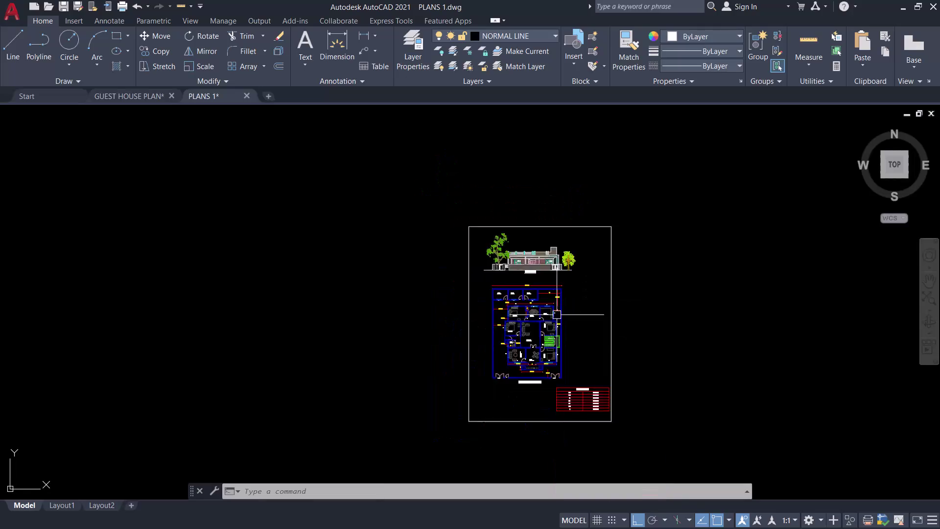
Pan and zoom across the drawing to survey the ground floor and G+2 plan sheets.
scroll(down, 3)
middle_drag(618, 296, 348, 319)
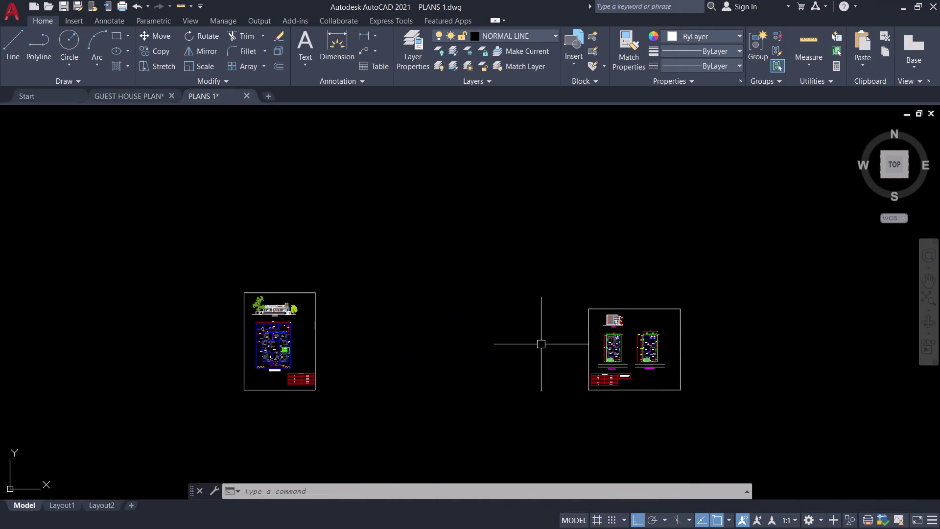
scroll(up, 3)
middle_drag(656, 321, 635, 232)
scroll(up, 3)
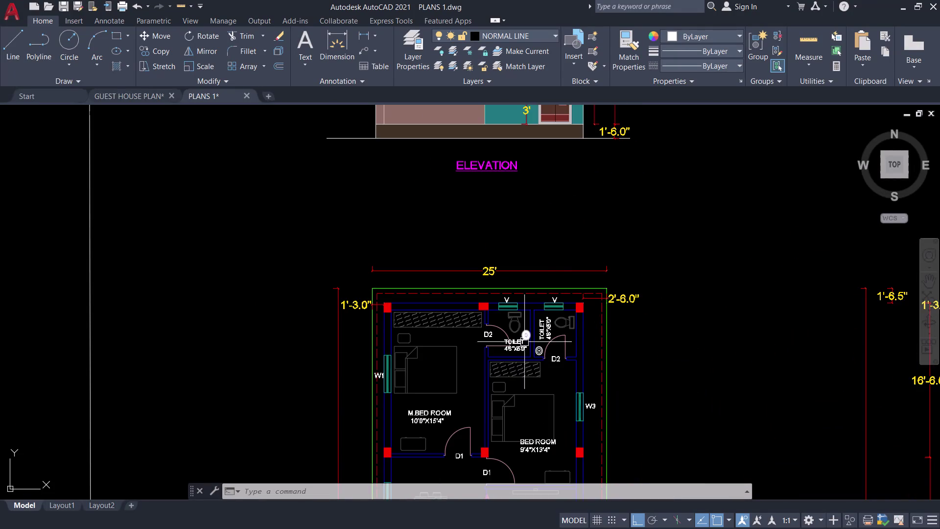
middle_drag(503, 376, 531, 236)
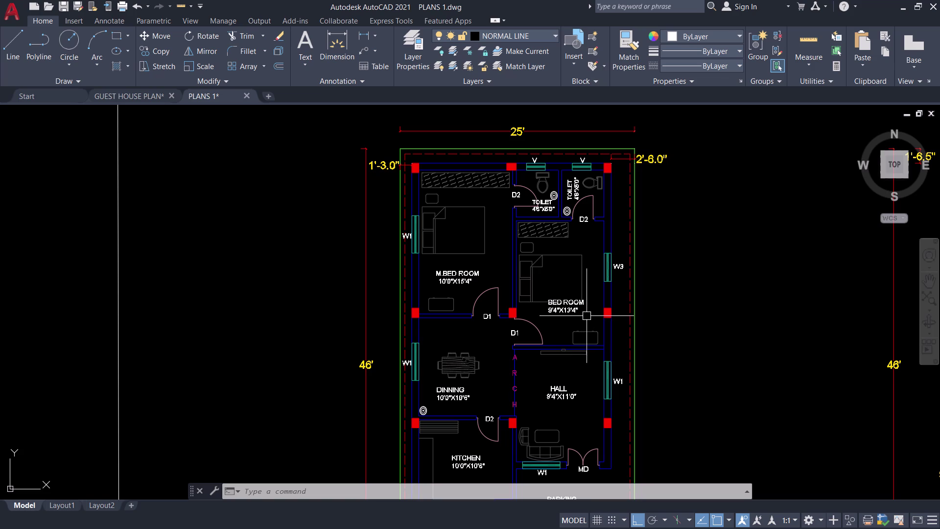
scroll(up, 3)
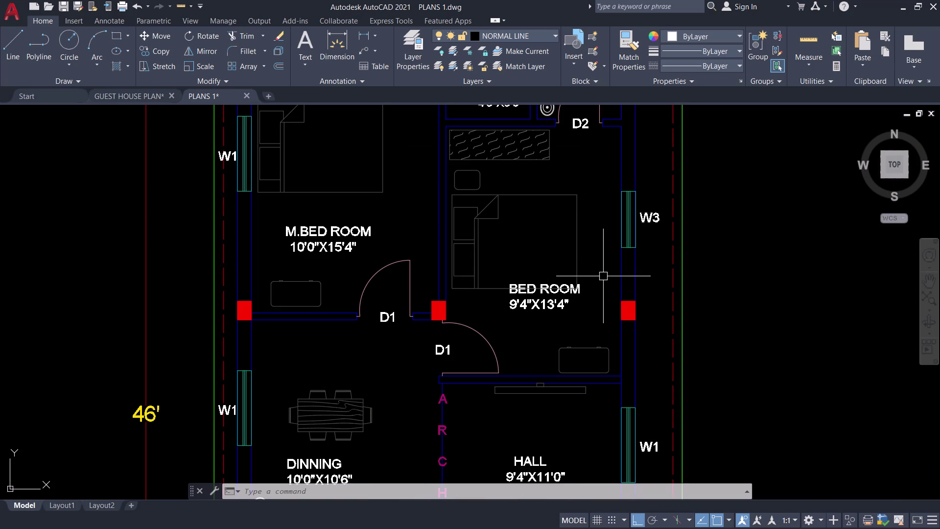
middle_drag(603, 287, 601, 291)
scroll(down, 3)
scroll(down, 3)
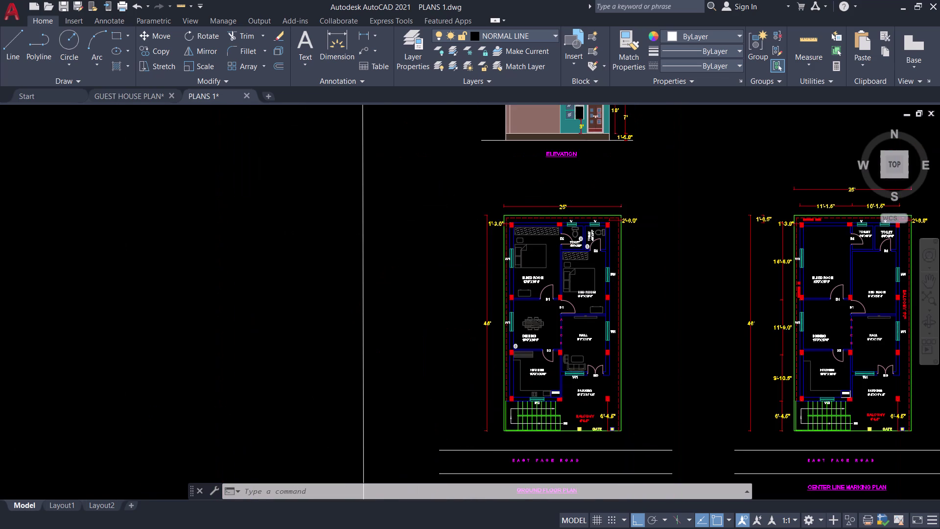
middle_drag(634, 297, 589, 334)
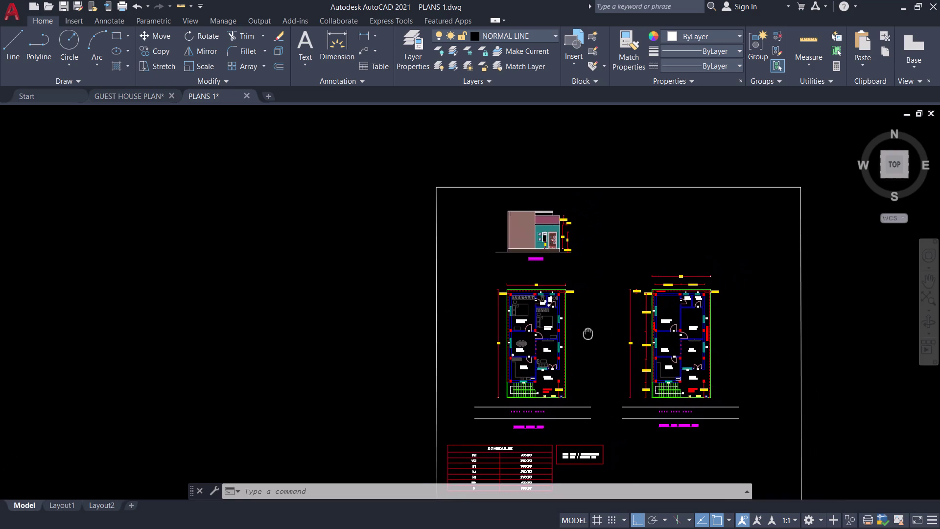
middle_drag(589, 334, 622, 361)
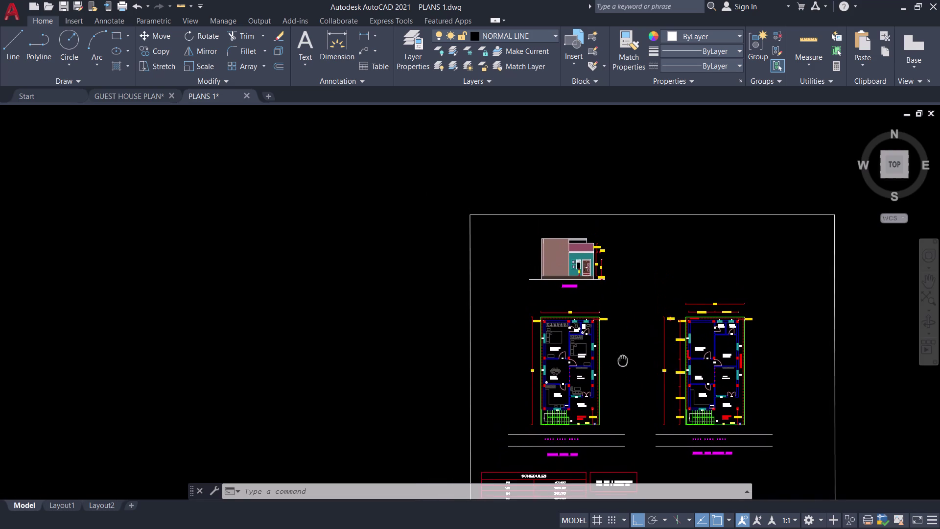
middle_drag(622, 362, 615, 309)
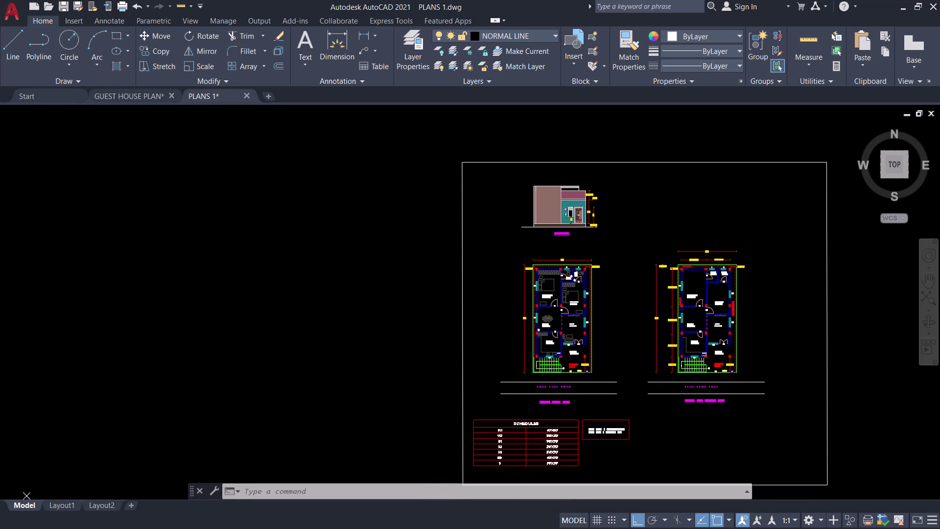
scroll(down, 3)
scroll(down, 3)
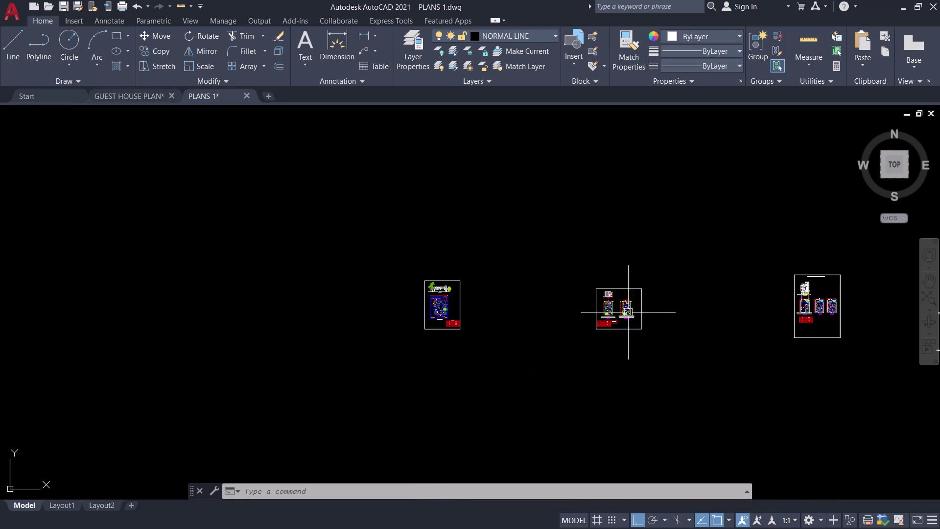
middle_drag(740, 317, 459, 355)
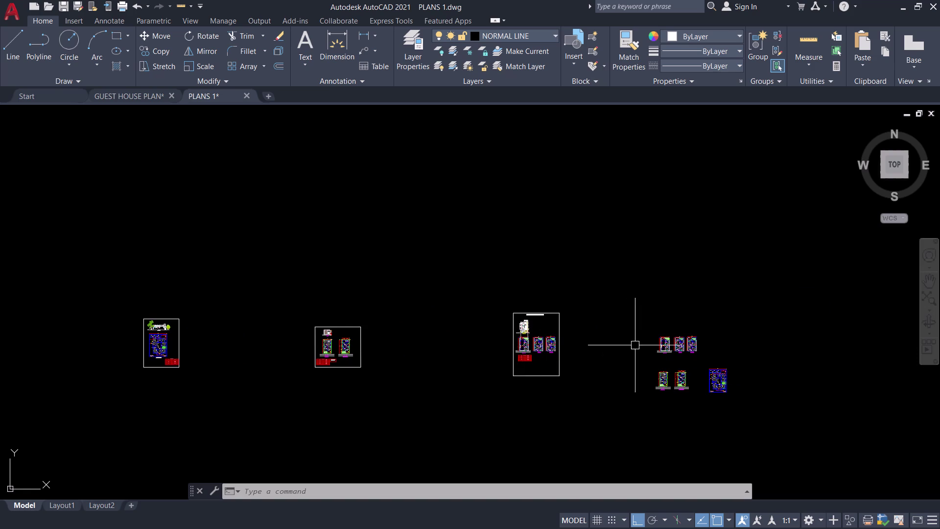
scroll(up, 3)
scroll(down, 3)
scroll(up, 3)
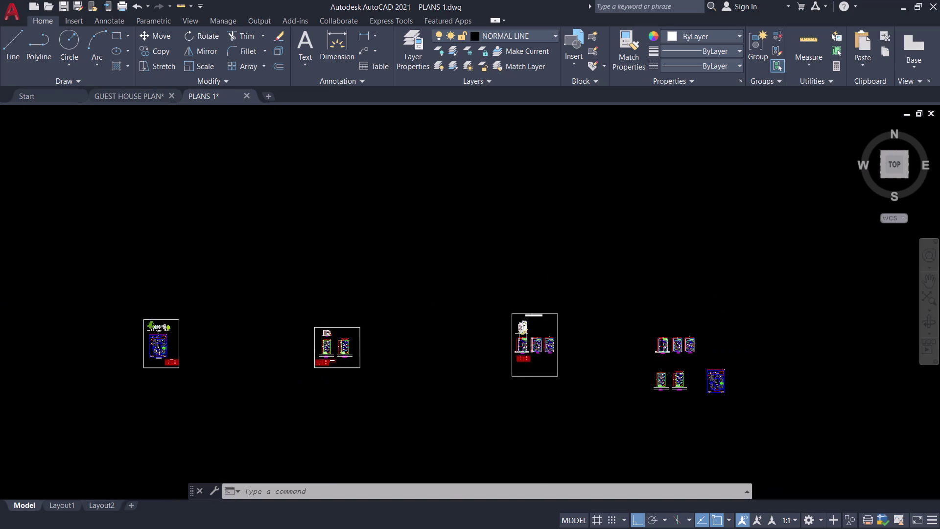
scroll(up, 3)
scroll(down, 3)
middle_drag(483, 370, 496, 465)
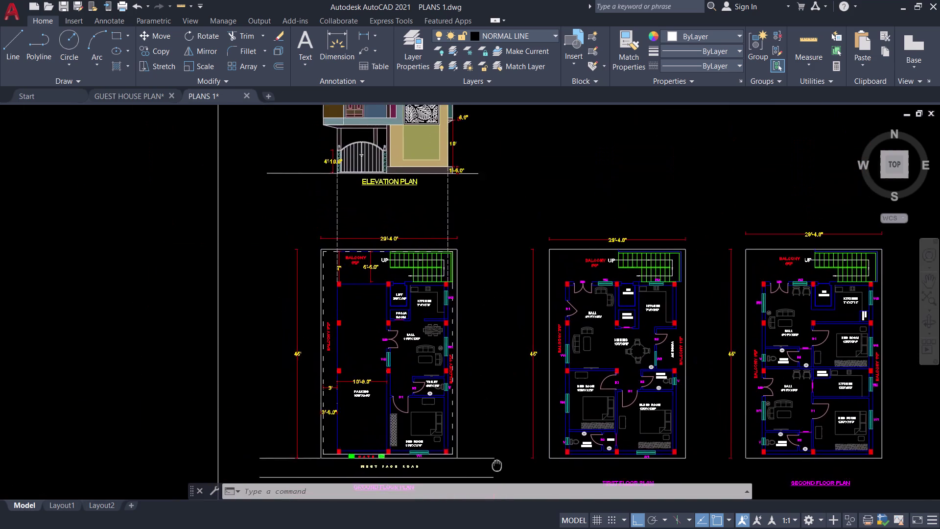
middle_drag(497, 465, 519, 528)
middle_drag(503, 295, 534, 382)
scroll(down, 3)
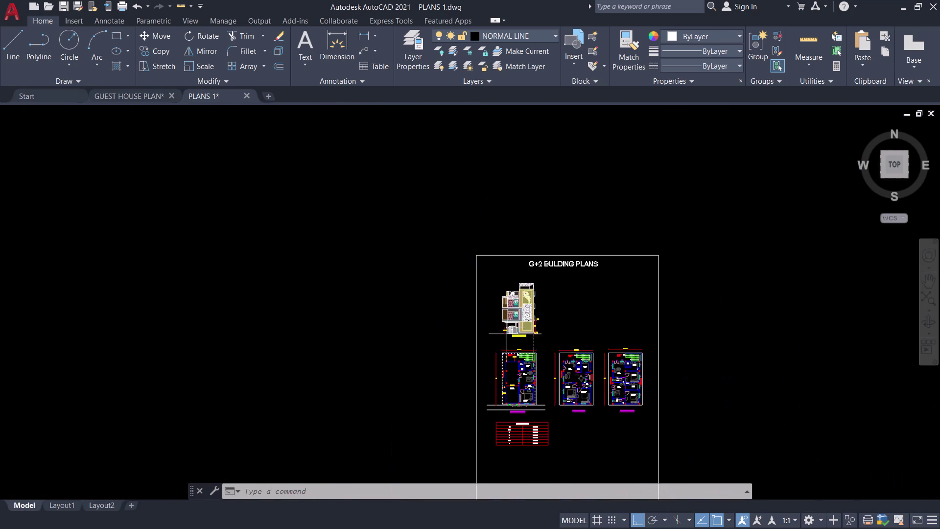
scroll(up, 3)
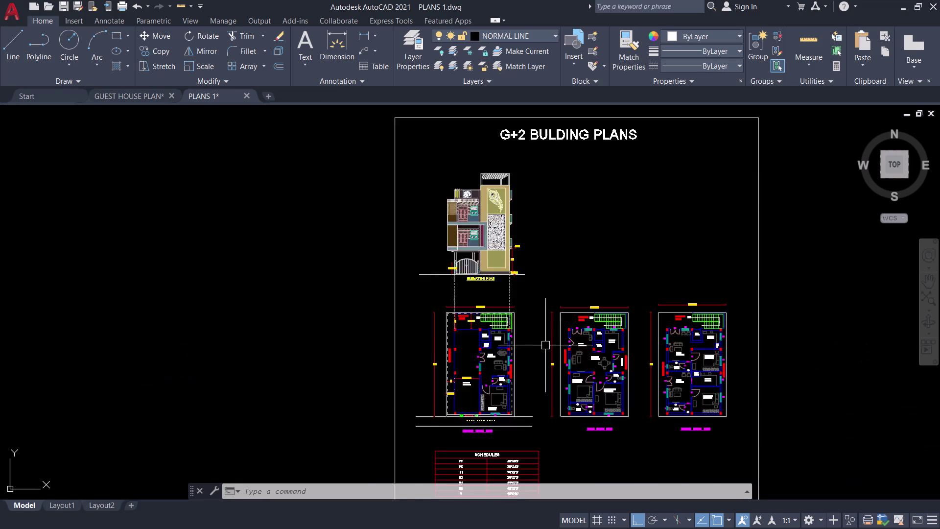
scroll(up, 3)
middle_drag(521, 347, 483, 257)
scroll(up, 3)
scroll(down, 3)
middle_drag(459, 297, 309, 298)
scroll(up, 3)
scroll(down, 3)
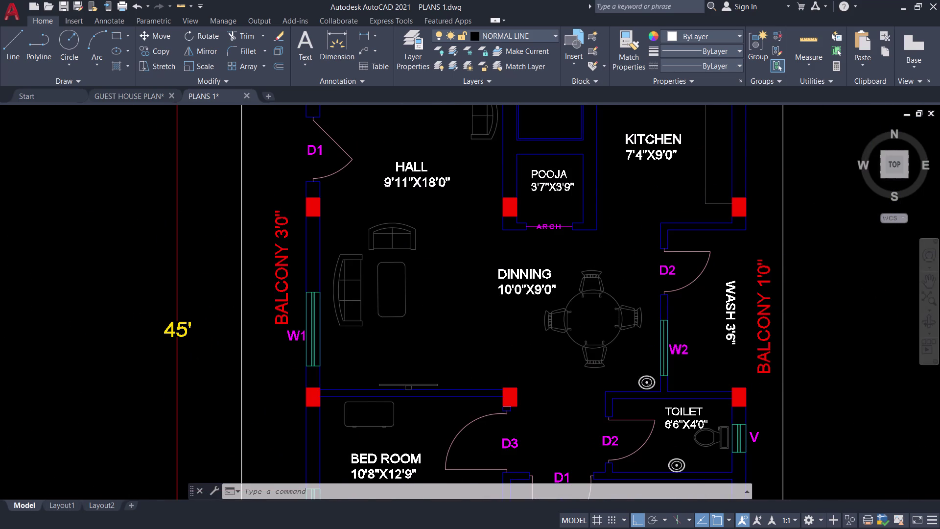
scroll(down, 3)
middle_drag(429, 317, 485, 315)
middle_drag(482, 307, 482, 300)
scroll(up, 3)
scroll(down, 3)
scroll(down, 3)
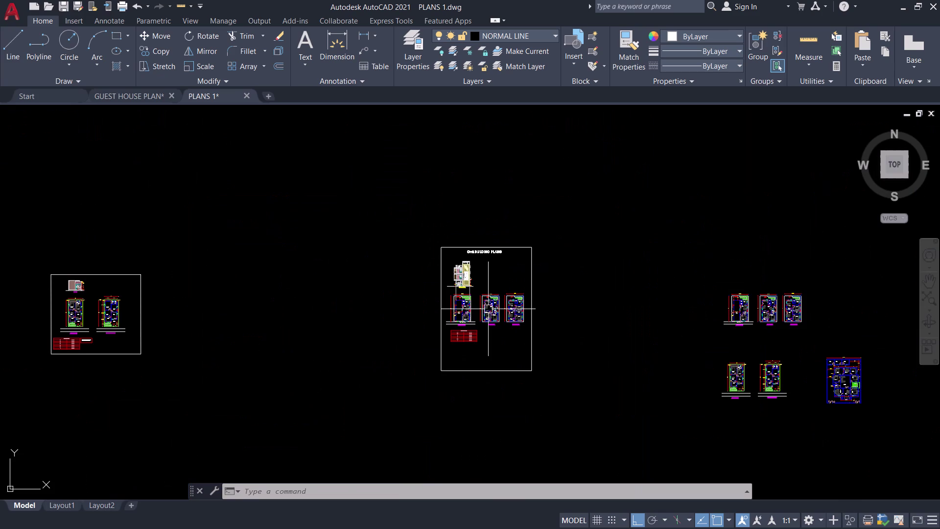
Cancel a stray selection and pan back to frame the two small floor plans.
middle_drag(605, 336, 353, 336)
scroll(up, 3)
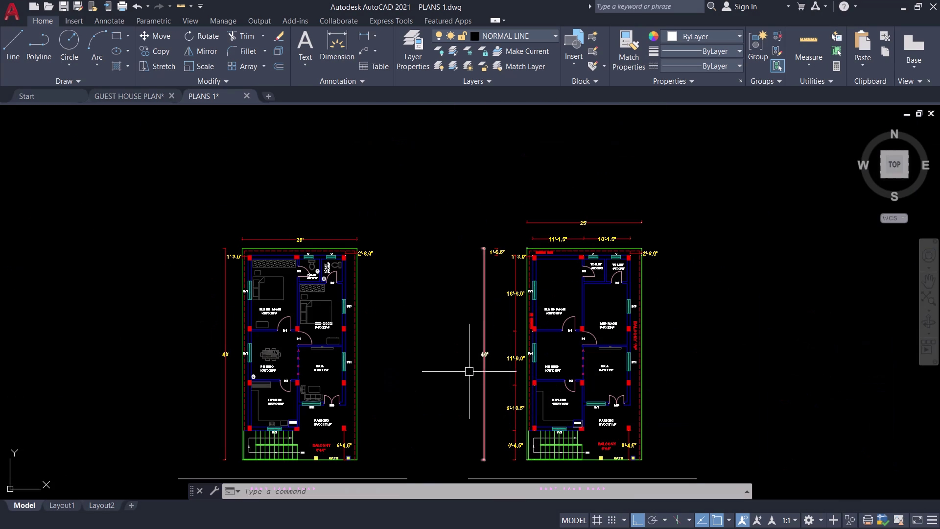
scroll(up, 3)
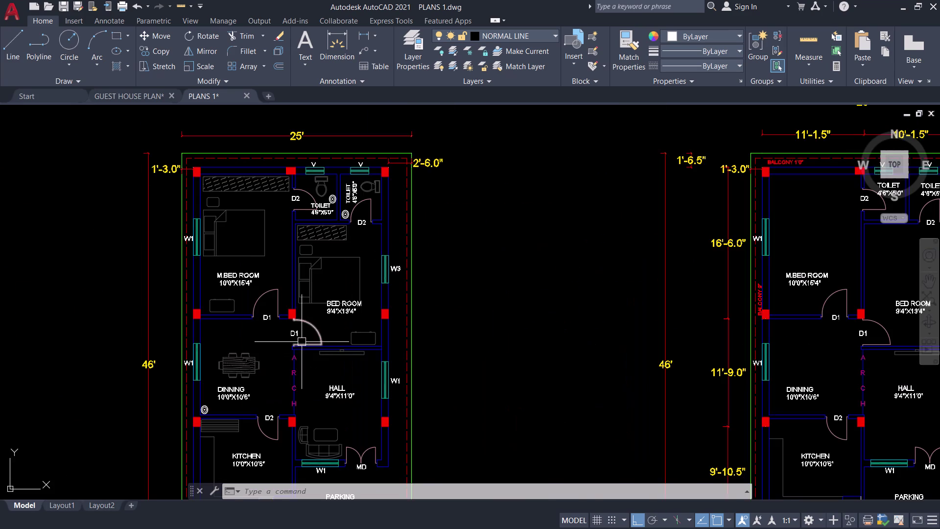
scroll(down, 3)
drag(394, 399, 376, 385)
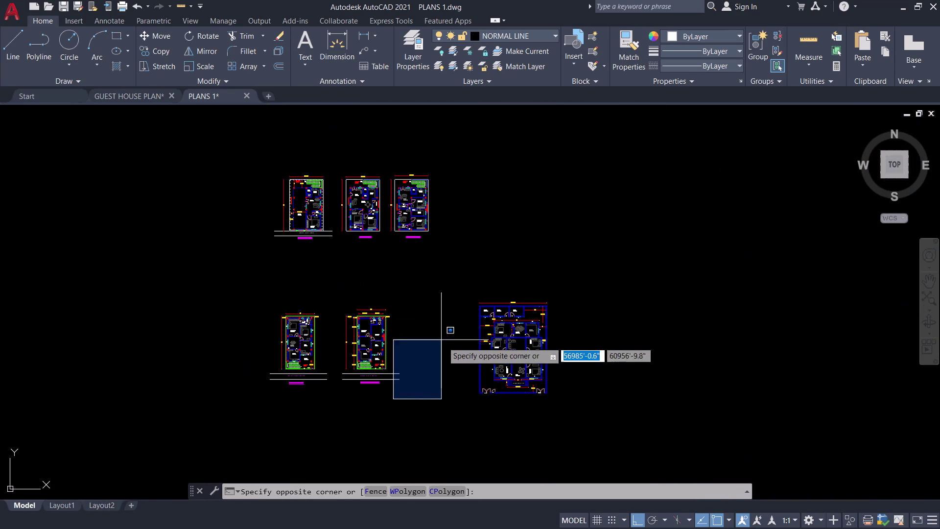
key(Escape)
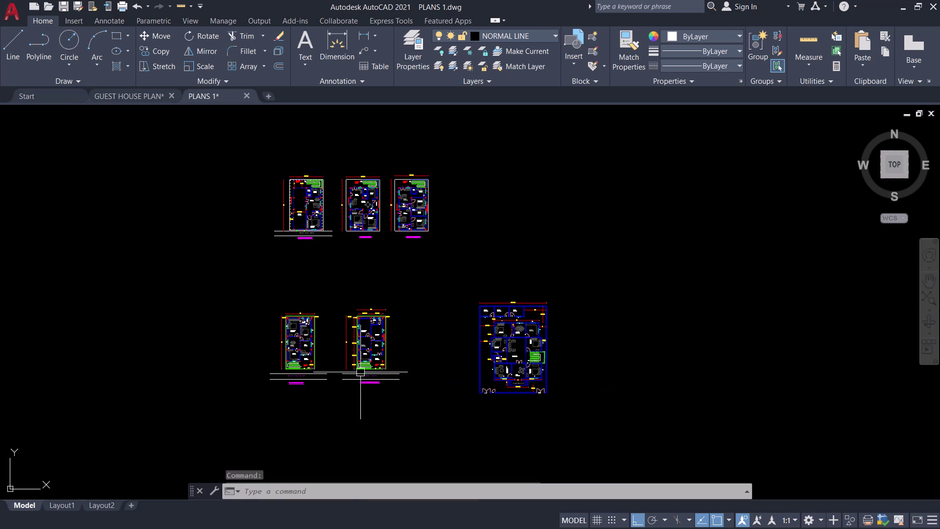
scroll(up, 3)
middle_drag(347, 319, 457, 345)
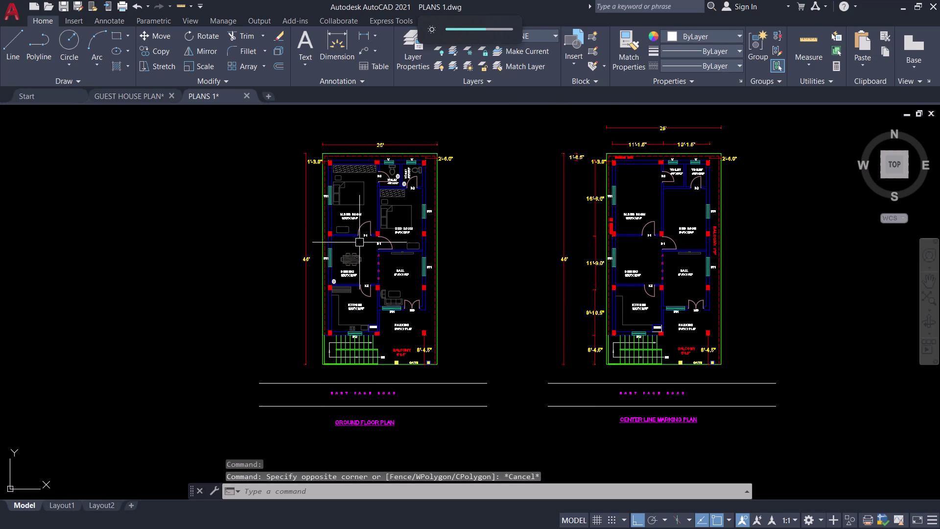
scroll(up, 3)
middle_drag(361, 258, 360, 364)
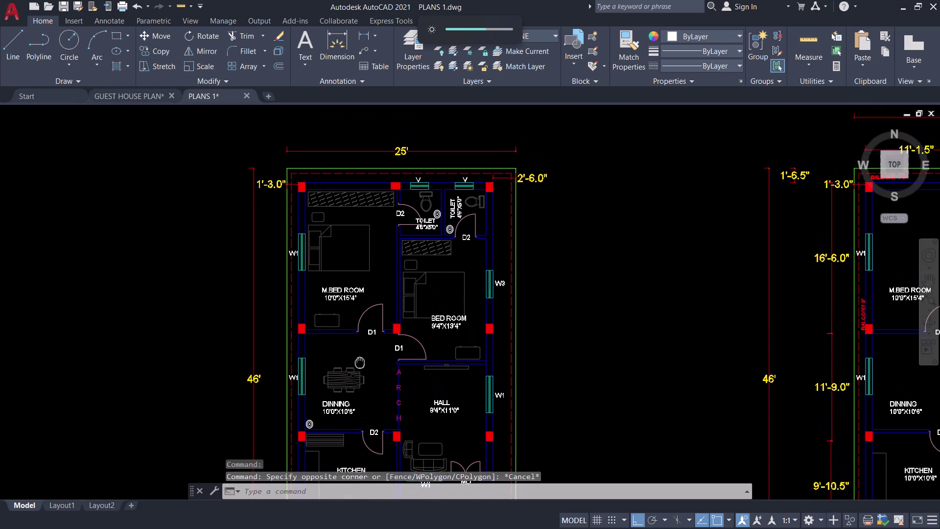
middle_drag(360, 364, 375, 383)
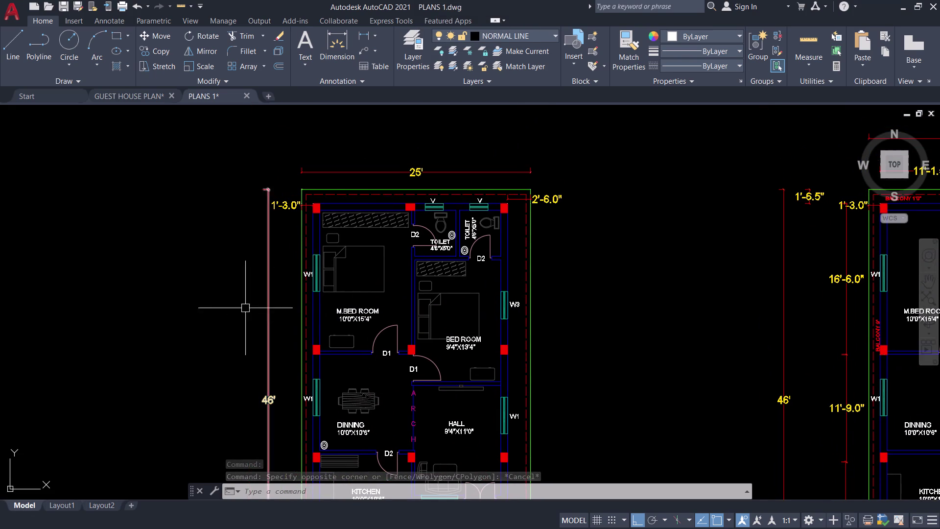
scroll(down, 3)
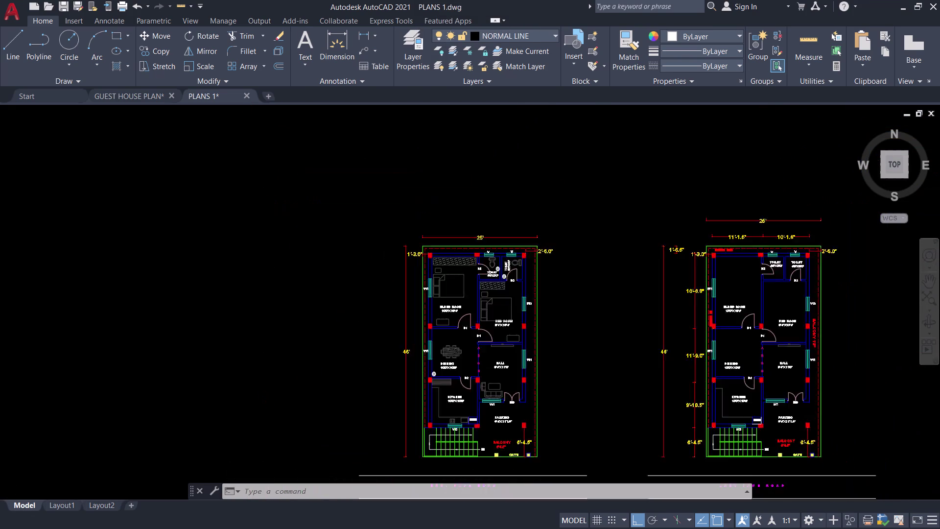
scroll(down, 3)
scroll(up, 3)
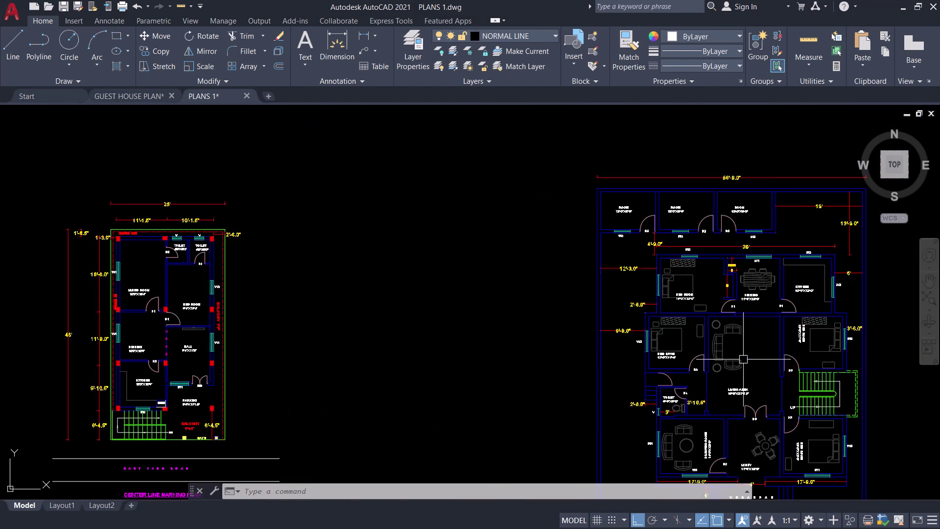
scroll(up, 3)
scroll(down, 3)
middle_drag(741, 358, 766, 425)
middle_drag(485, 277, 565, 376)
scroll(up, 3)
middle_drag(536, 256, 650, 303)
scroll(down, 3)
scroll(down, 3)
scroll(down, 3)
scroll(down, 3)
middle_drag(480, 320, 539, 232)
scroll(up, 3)
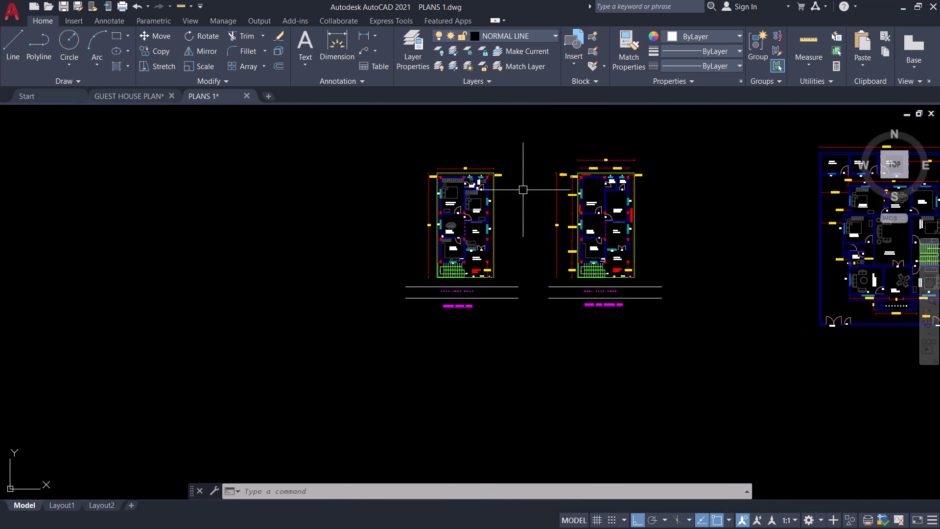
scroll(down, 3)
middle_drag(587, 239, 589, 377)
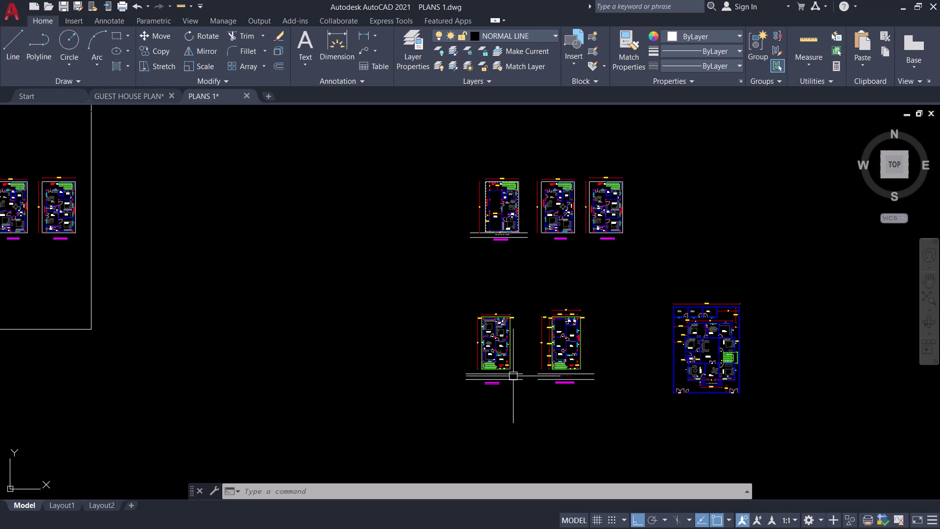
scroll(up, 3)
middle_drag(527, 339, 529, 337)
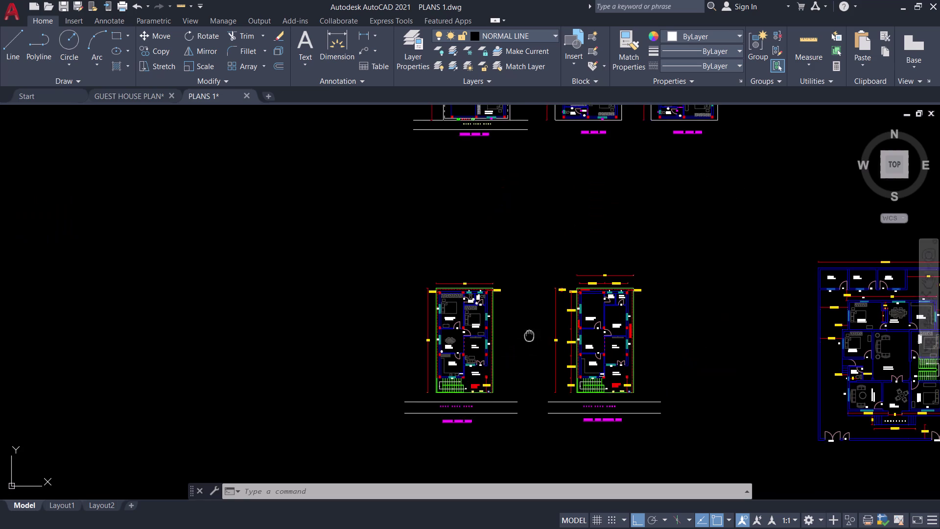
middle_drag(528, 336, 544, 309)
Window-select the left floor plan and move it further left.
click(562, 220)
click(541, 227)
drag(534, 216, 538, 224)
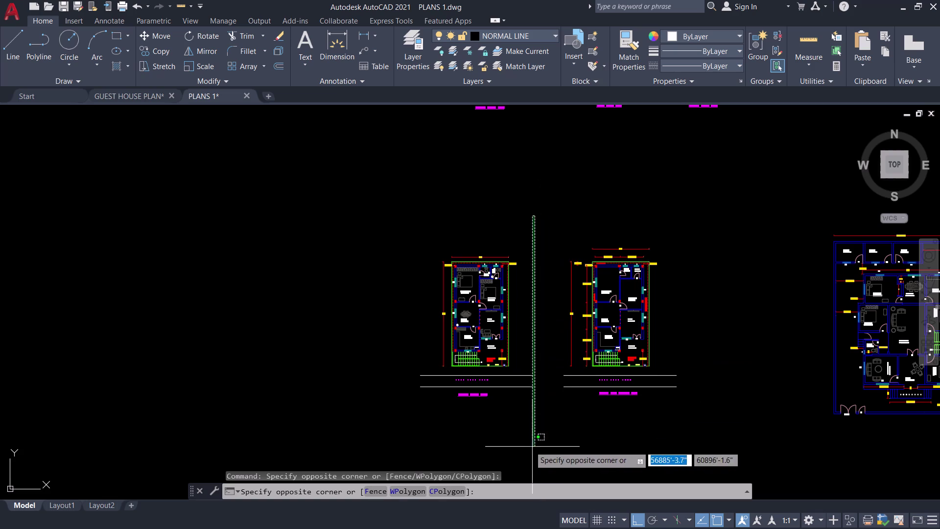
click(370, 420)
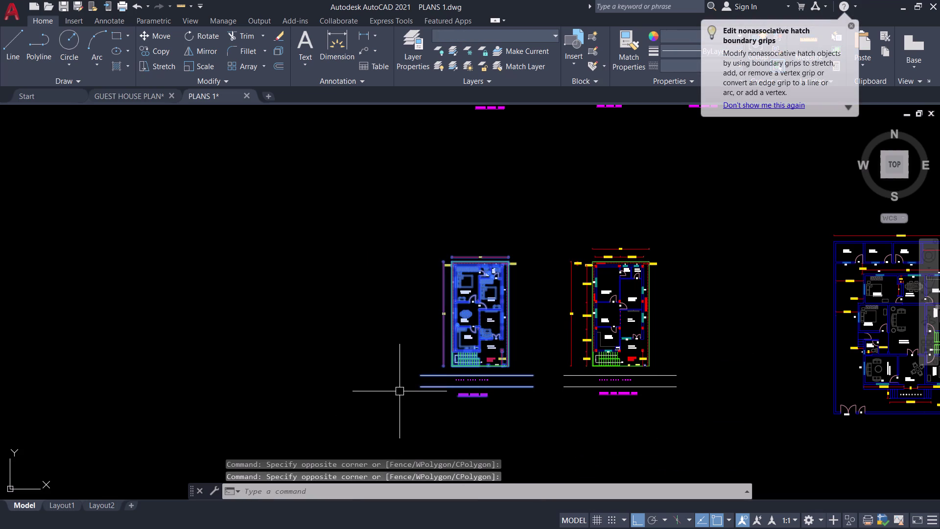
key(m)
key(space)
click(415, 337)
scroll(down, 3)
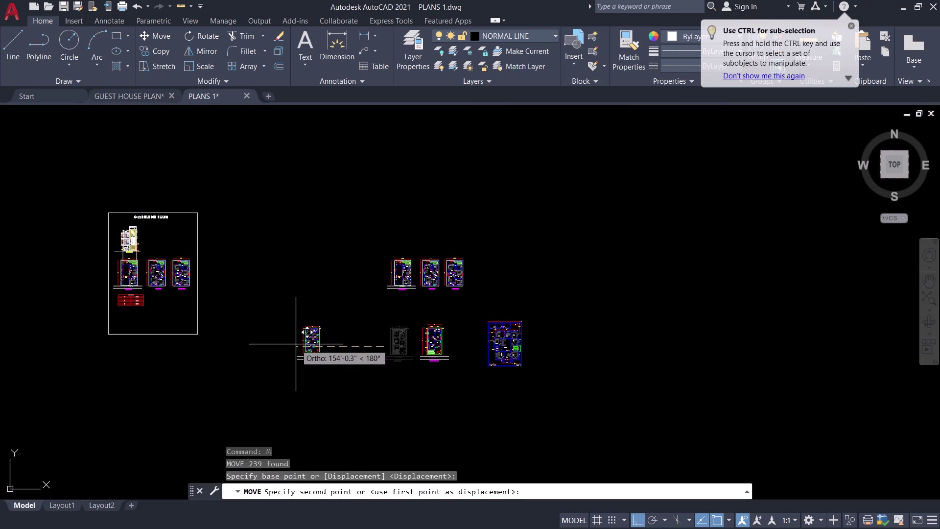
click(309, 341)
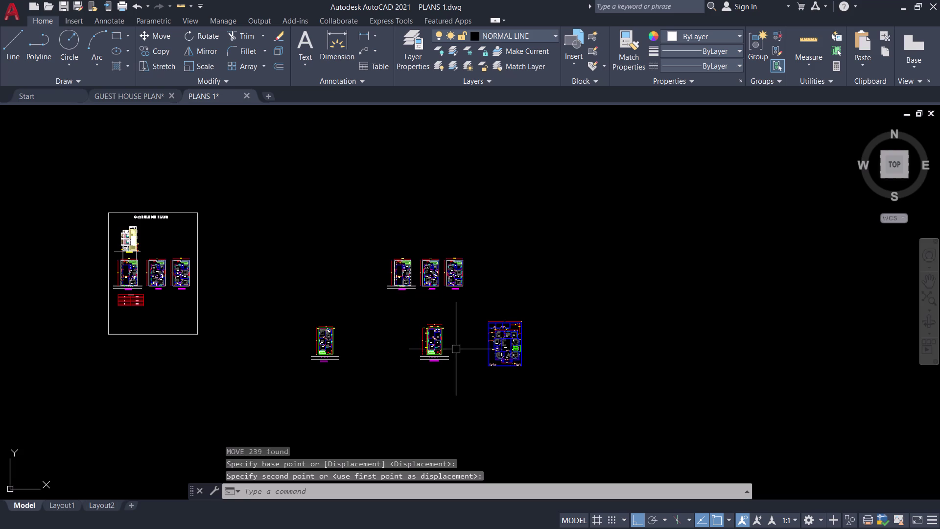
Crossing-select the remaining plans and move them further right.
drag(654, 195, 652, 222)
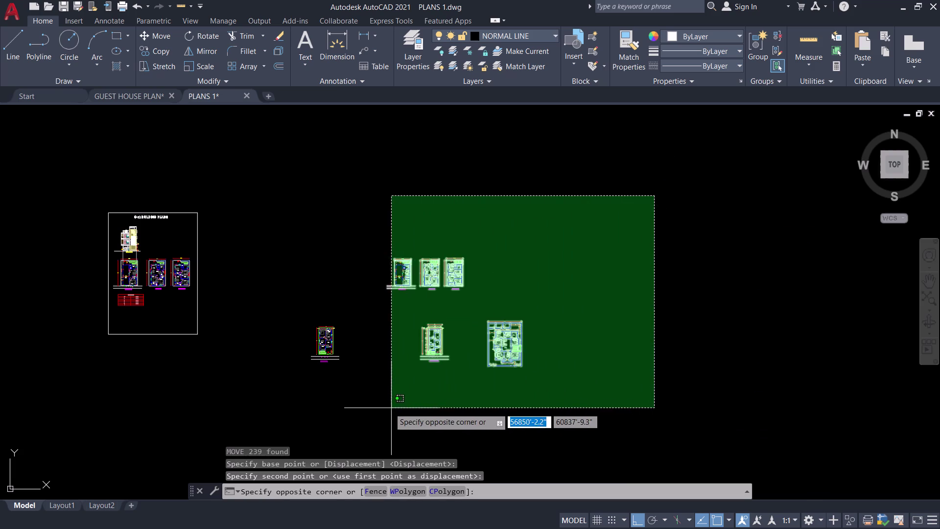
click(382, 408)
key(m)
key(space)
drag(466, 331, 476, 330)
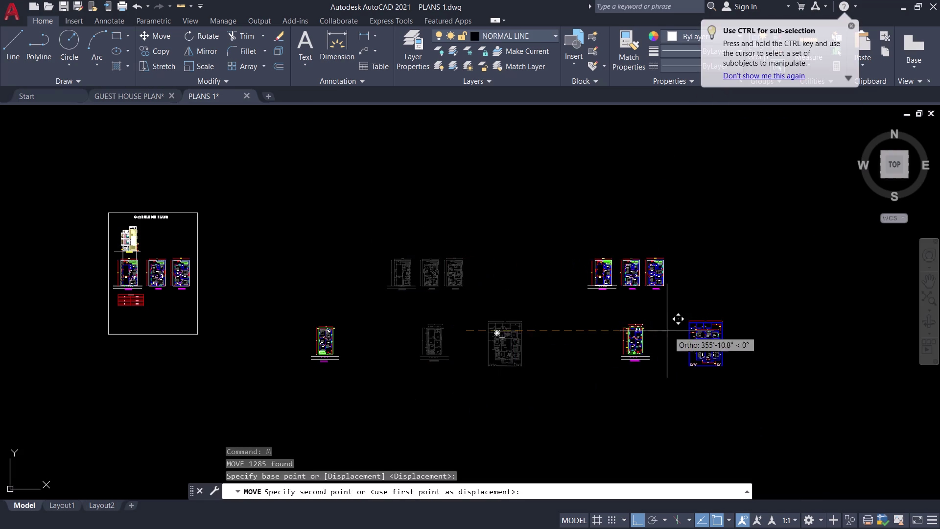
click(671, 331)
click(396, 372)
Select the isolated floor plan and move it to a new position.
click(307, 274)
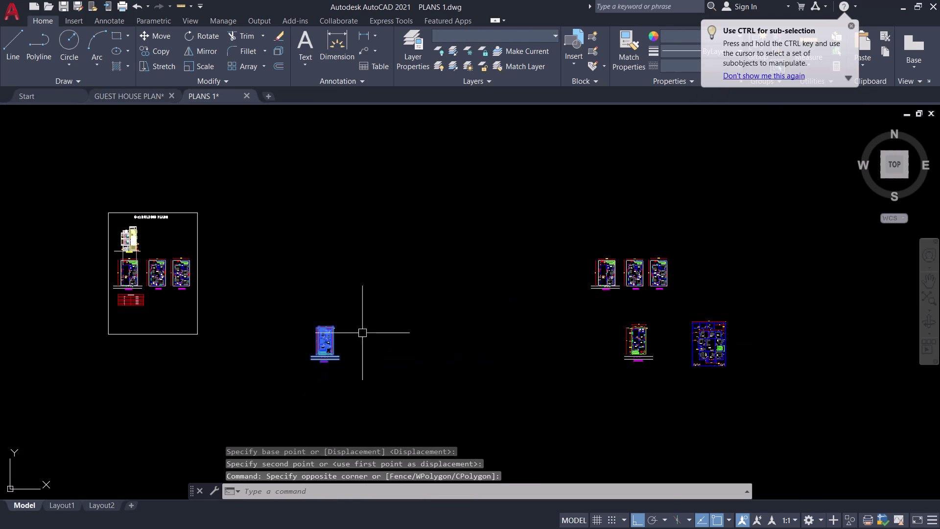
key(space)
drag(354, 383, 358, 383)
click(427, 384)
scroll(up, 3)
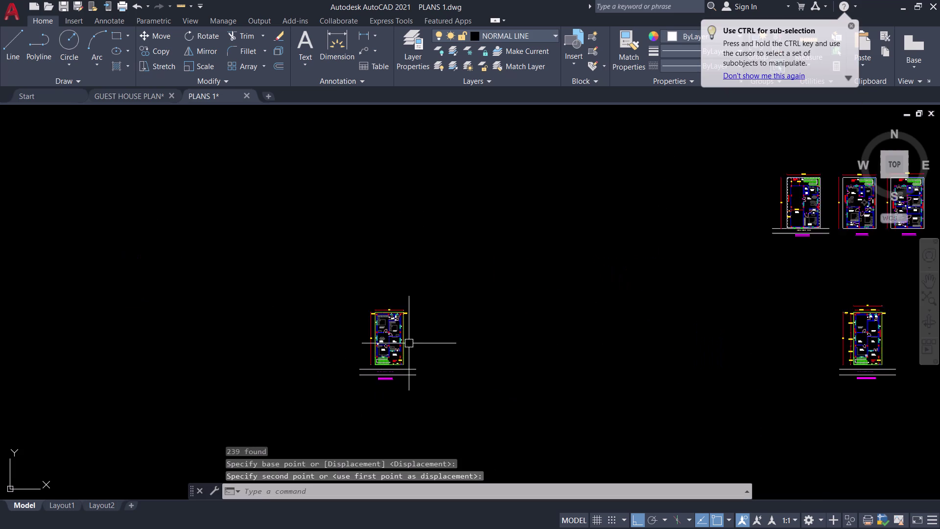
Zoom in to centre the isolated ground floor plan and launch HATCH with H.
scroll(up, 3)
scroll(up, 3)
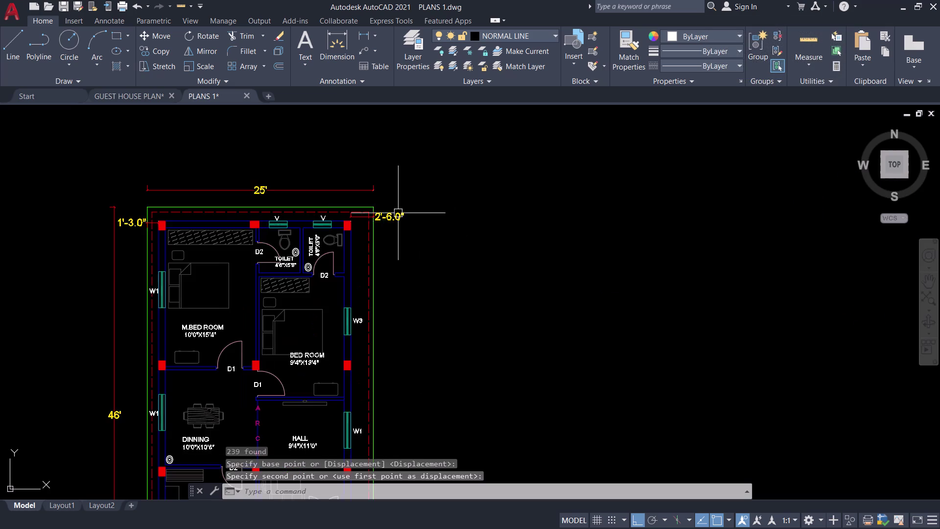
scroll(up, 3)
middle_drag(374, 265, 640, 208)
scroll(down, 3)
middle_drag(686, 256, 720, 185)
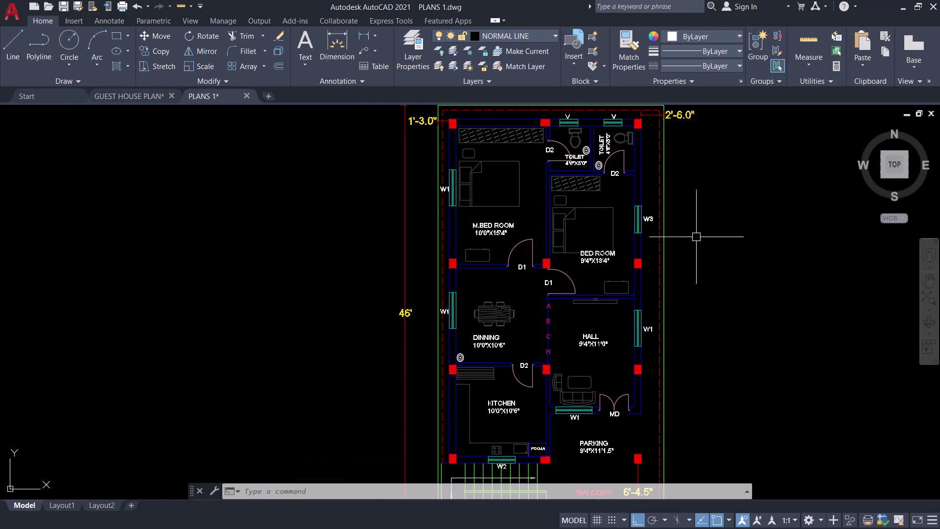
key(h)
key(space)
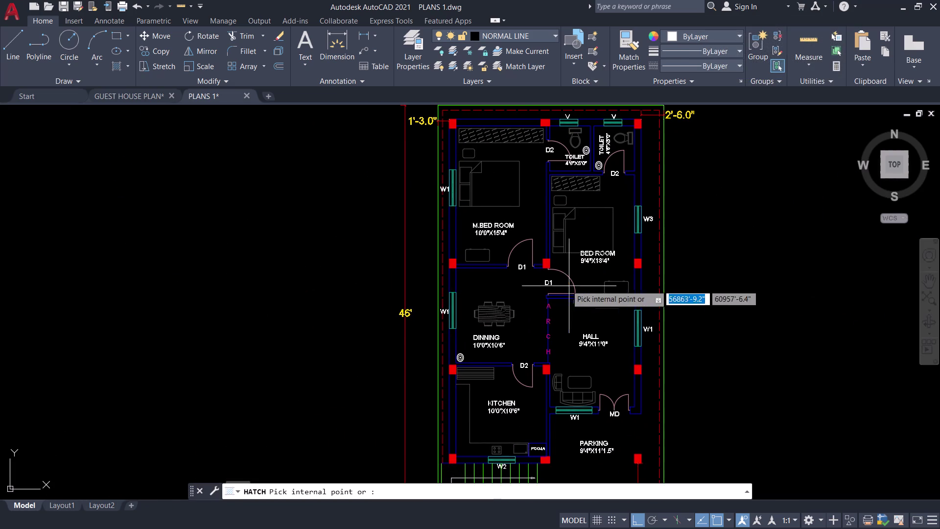
Try blue, white, ByLayer and grey 9 hatch colours, then settle on Blue.
click(339, 55)
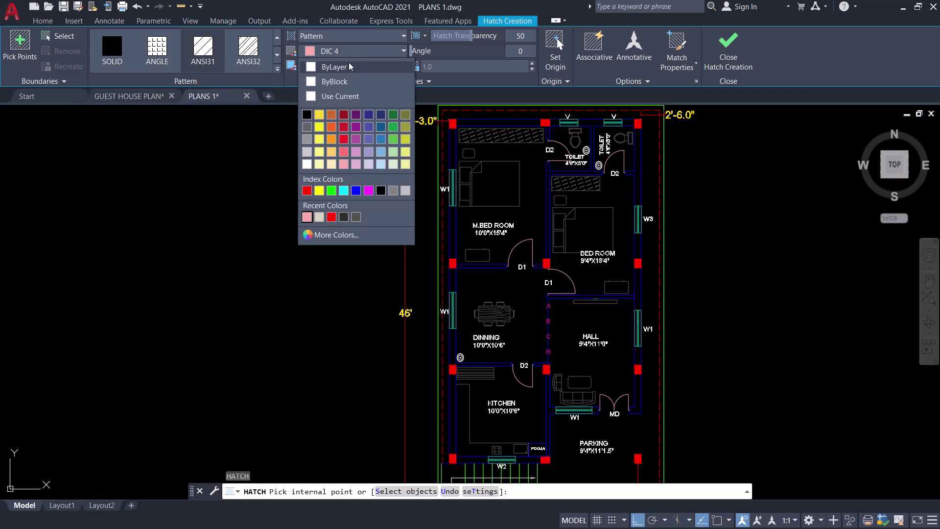
click(356, 188)
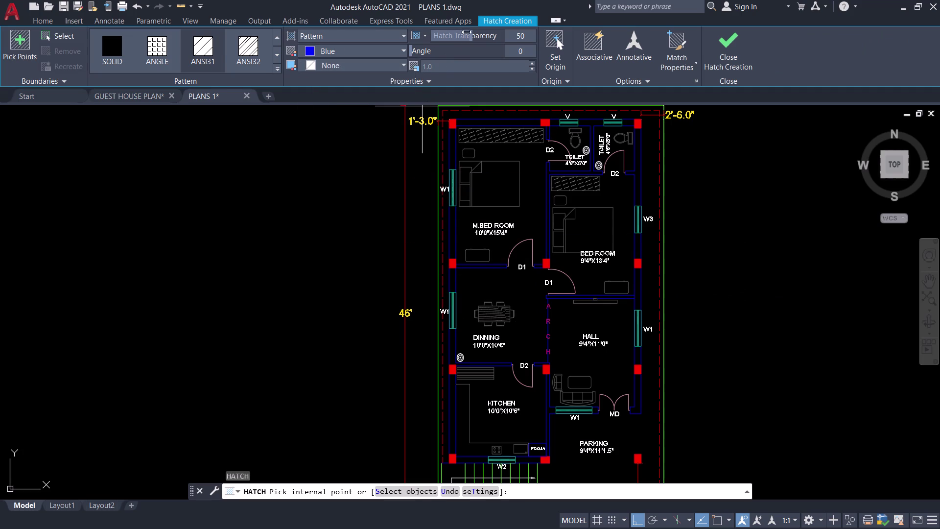
click(350, 52)
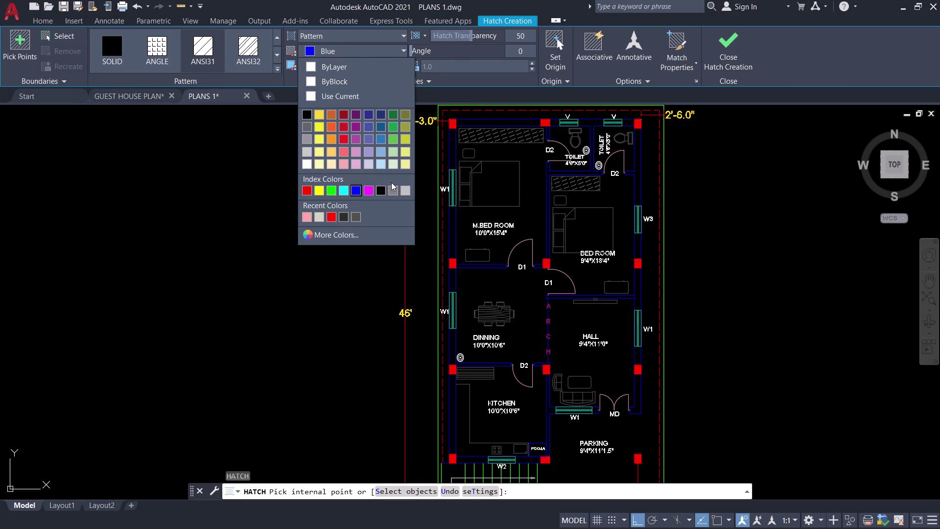
click(304, 163)
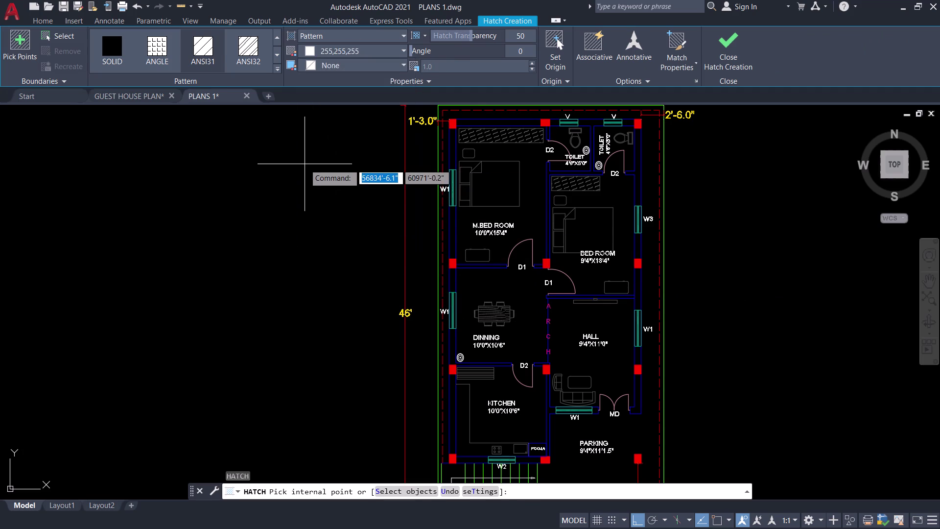
click(385, 50)
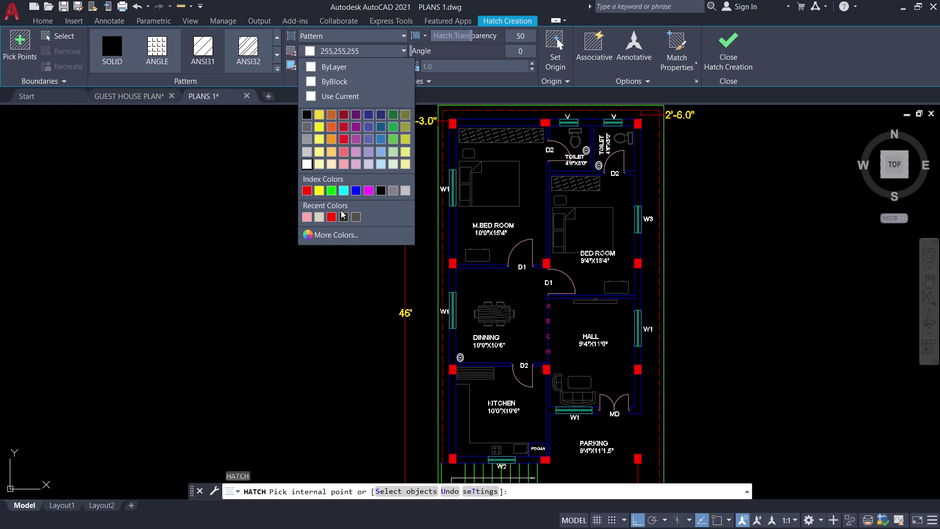
click(358, 66)
click(362, 49)
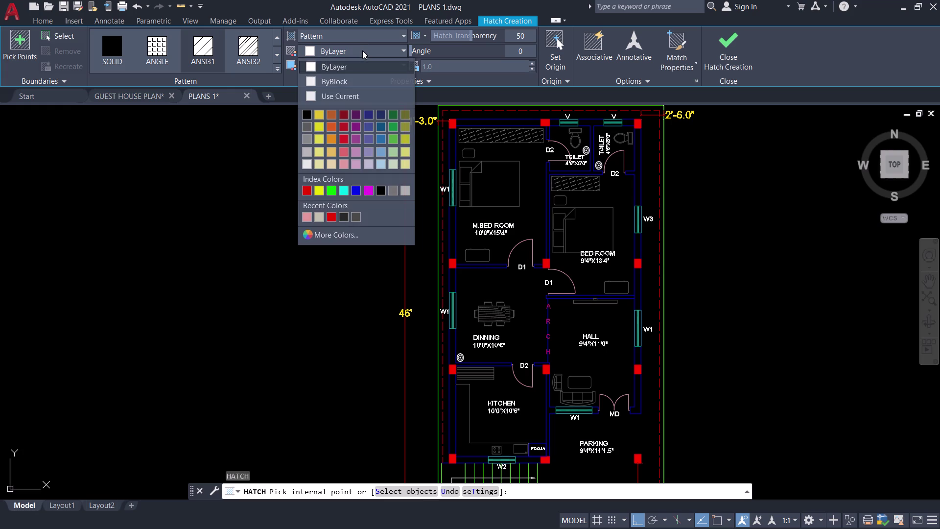
click(402, 191)
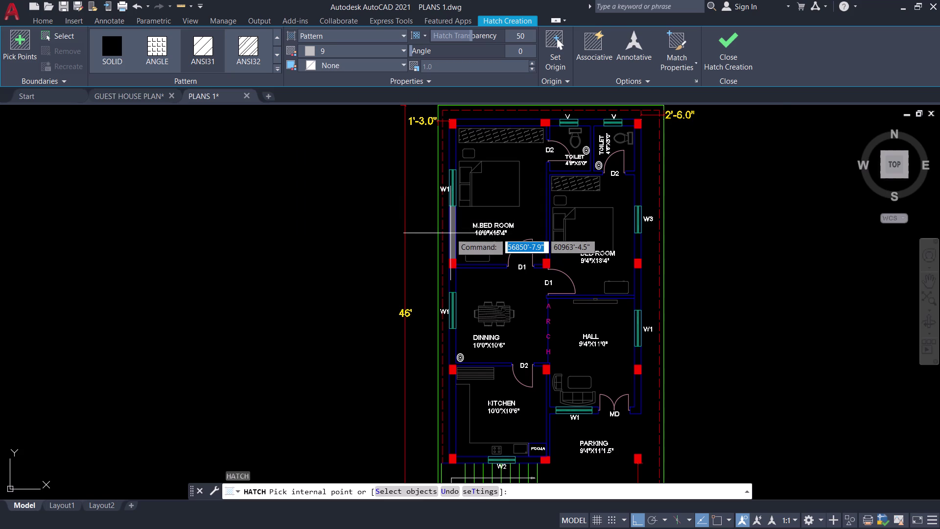
scroll(up, 3)
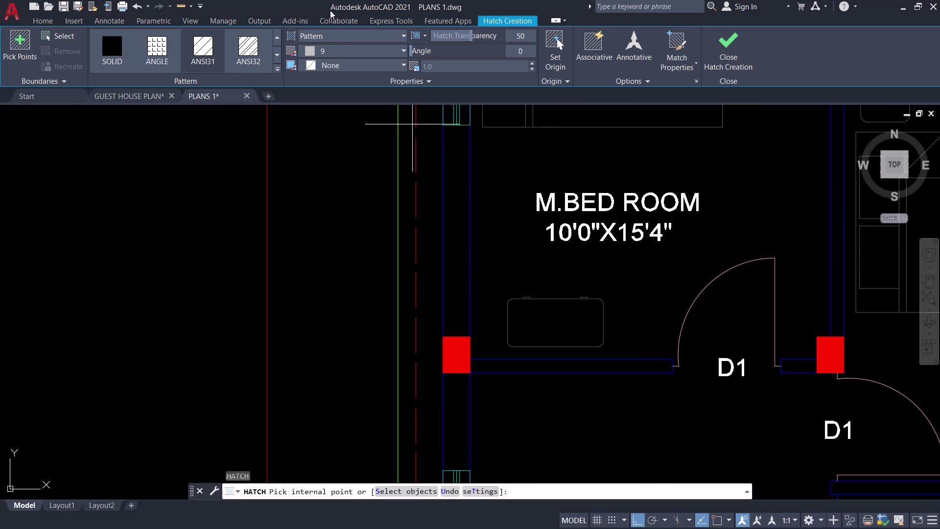
click(352, 49)
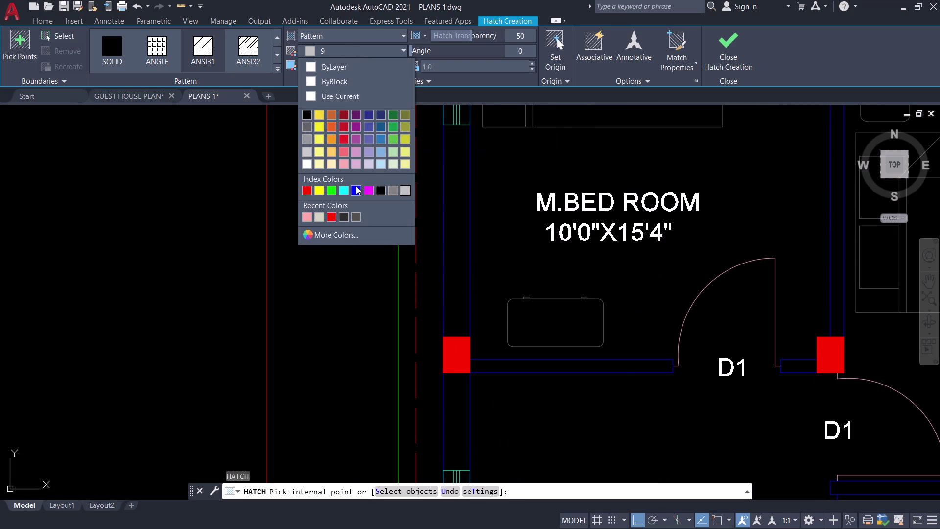
click(356, 186)
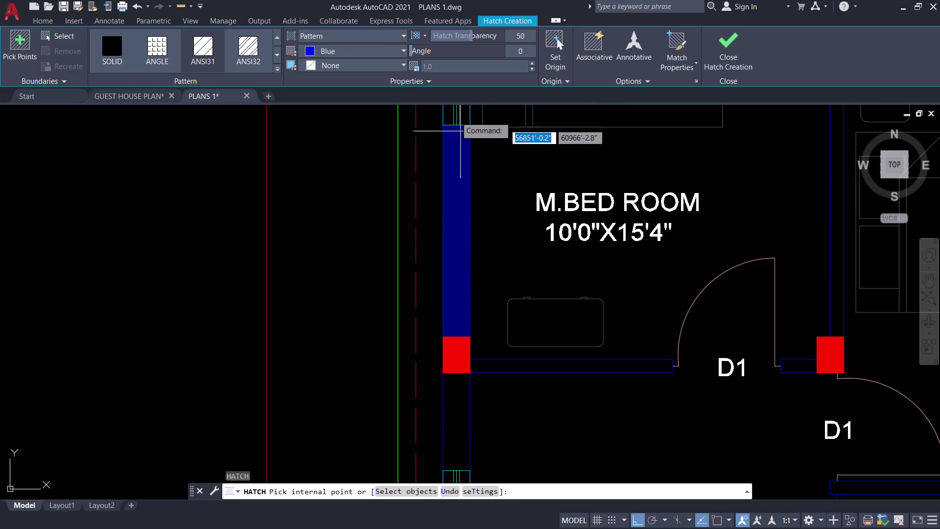
drag(471, 39, 433, 39)
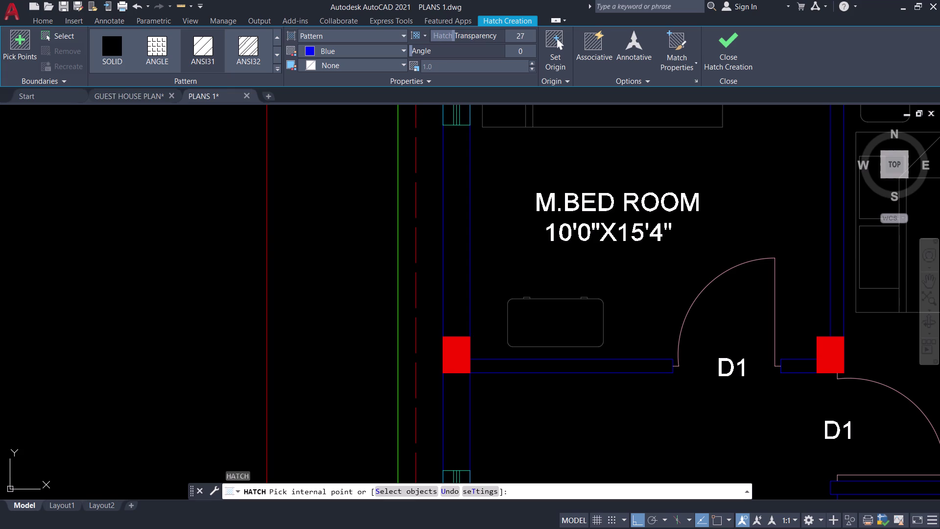
Hatch the master bedroom, dining and kitchen west walls and the dining–kitchen wall in blue.
click(457, 183)
scroll(down, 3)
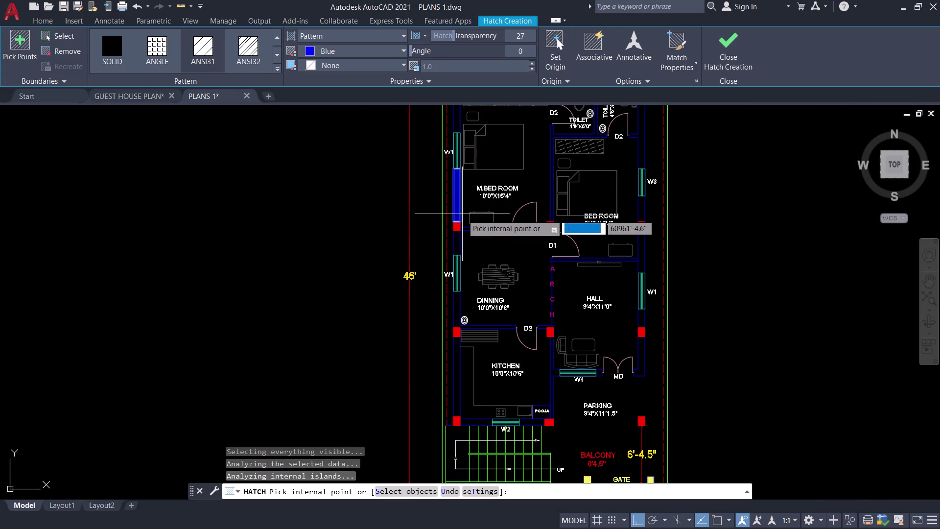
click(455, 244)
middle_drag(455, 244, 447, 181)
scroll(up, 3)
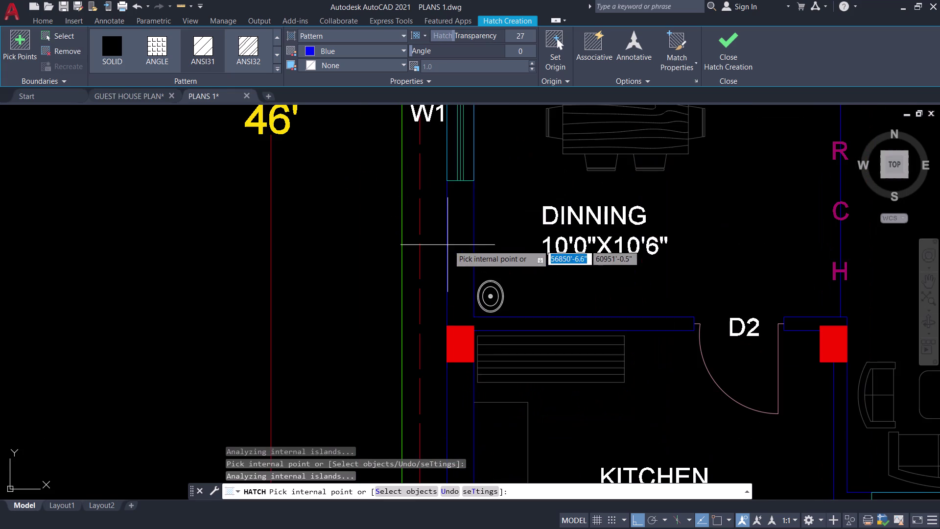
click(463, 243)
scroll(down, 3)
middle_drag(457, 239, 456, 184)
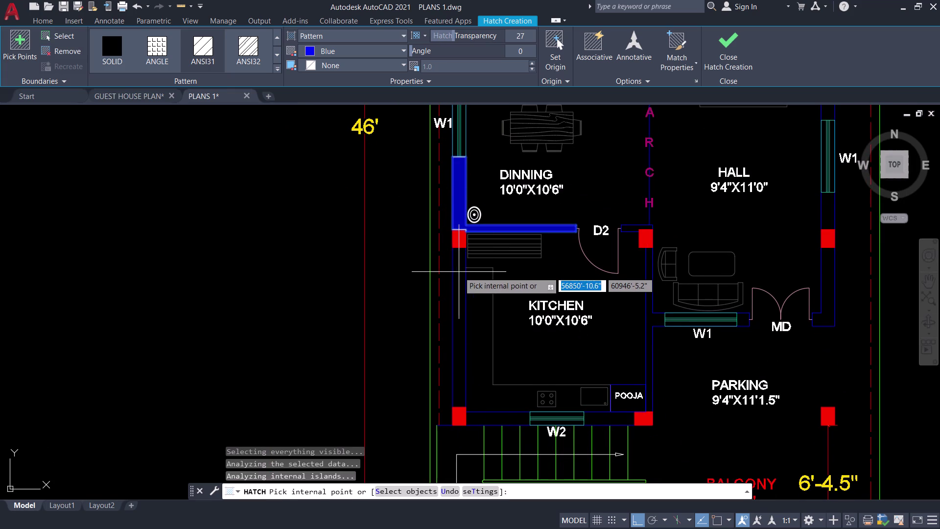
click(458, 271)
Hatch both parts of the kitchen's south wall and try the wall beside the POOJA room.
scroll(down, 3)
middle_drag(459, 271, 434, 173)
scroll(up, 3)
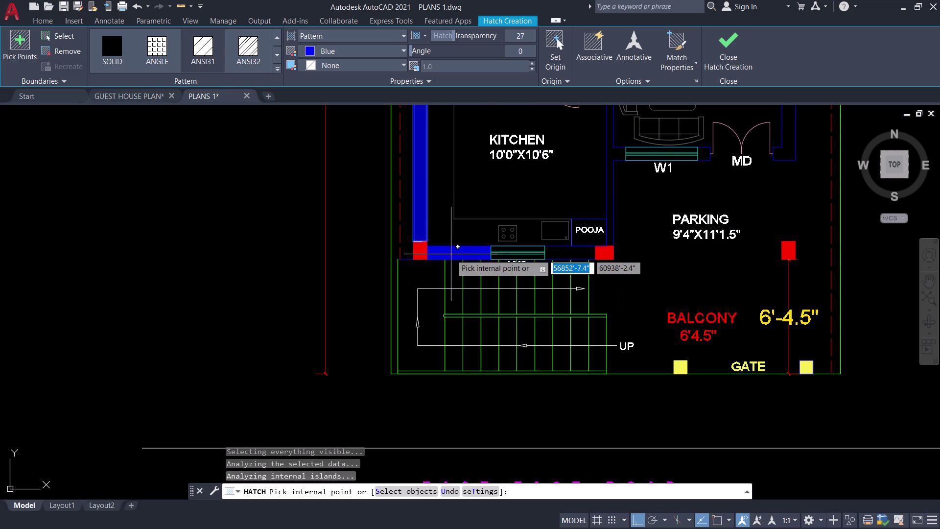
click(451, 254)
click(561, 257)
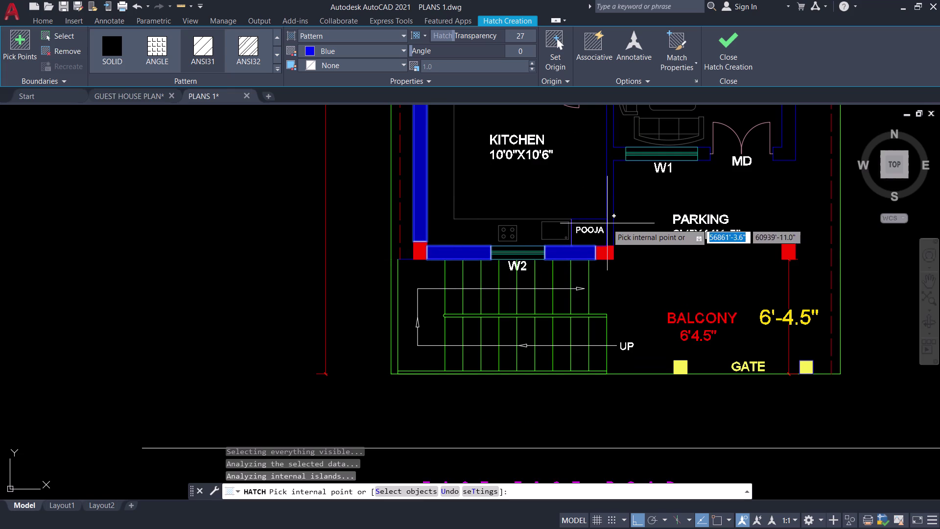
scroll(up, 3)
click(608, 204)
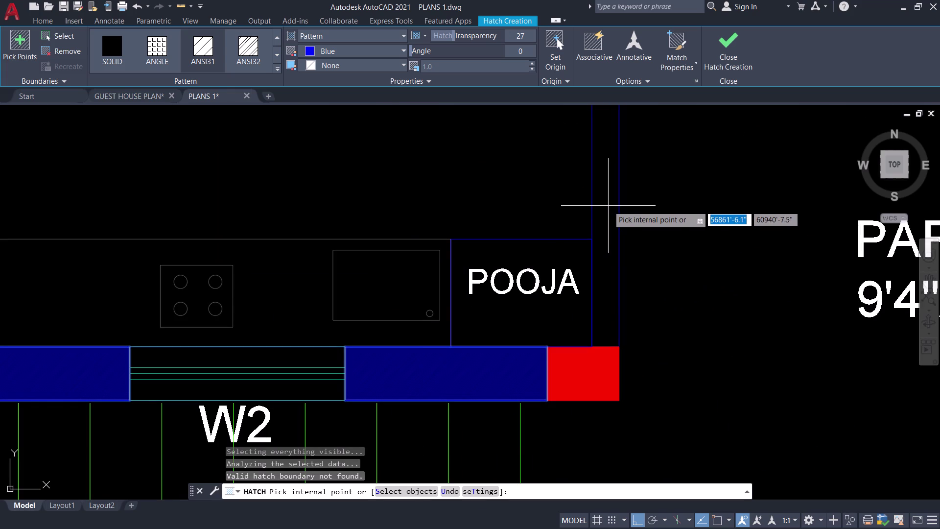
click(604, 194)
scroll(down, 3)
scroll(down, 3)
middle_drag(614, 170, 592, 257)
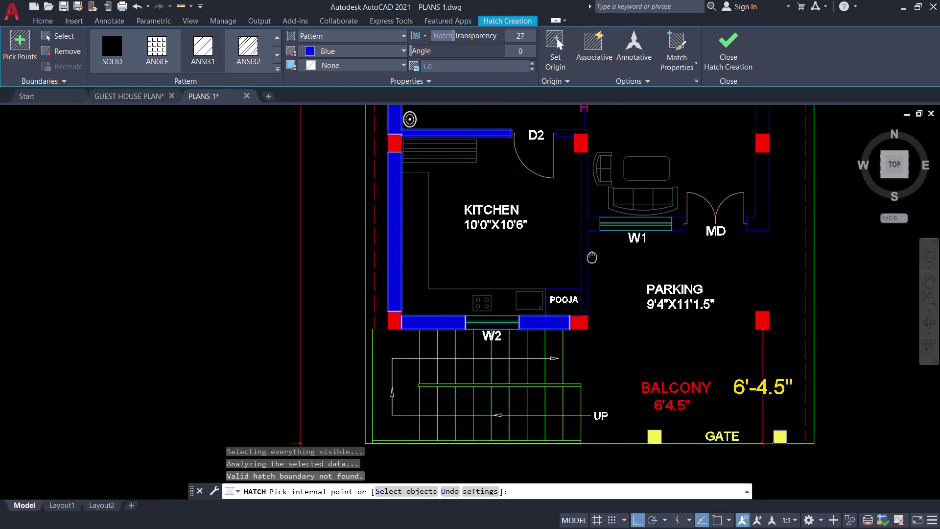
middle_drag(592, 257, 589, 264)
scroll(up, 3)
scroll(up, 3)
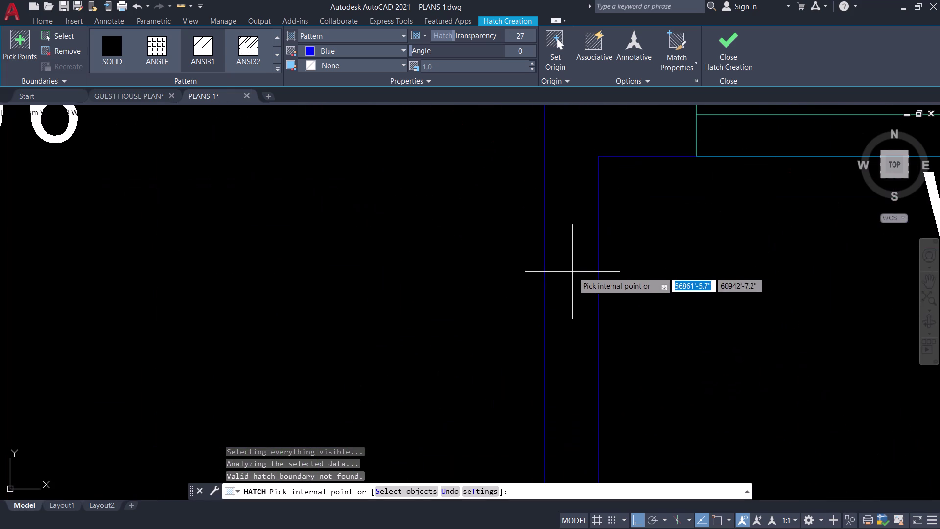
Fill the kitchen's east wall and the wall beside door D2, then switch the pattern to Solid.
click(573, 271)
click(610, 131)
scroll(down, 3)
middle_drag(607, 136, 577, 331)
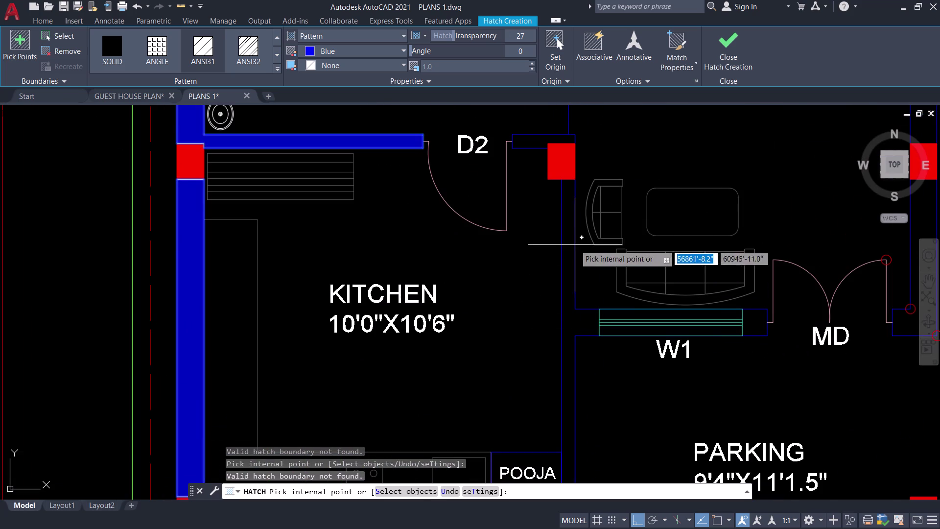
click(570, 228)
scroll(down, 3)
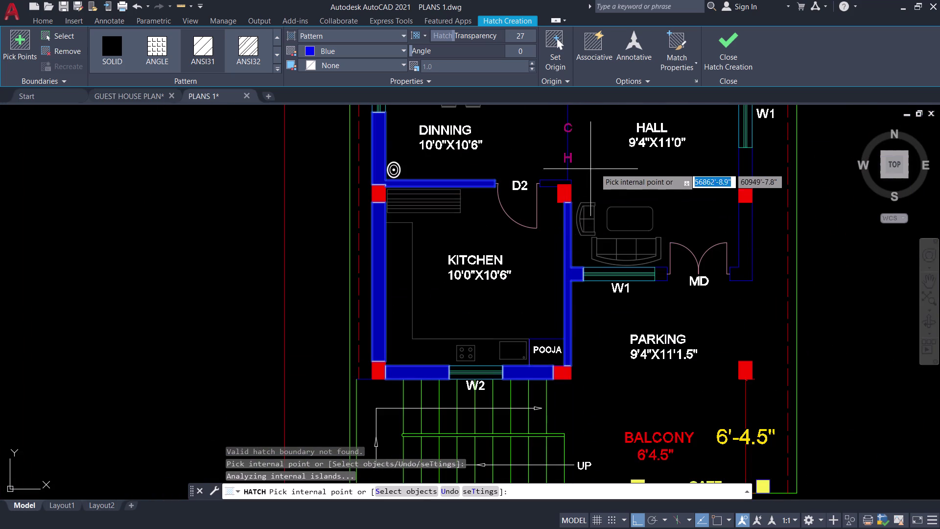
scroll(up, 3)
click(549, 209)
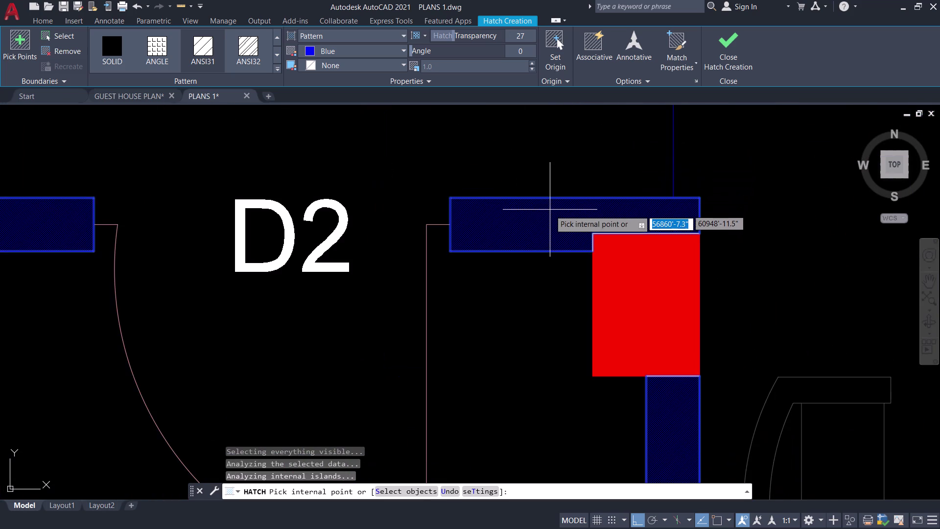
scroll(down, 3)
scroll(up, 3)
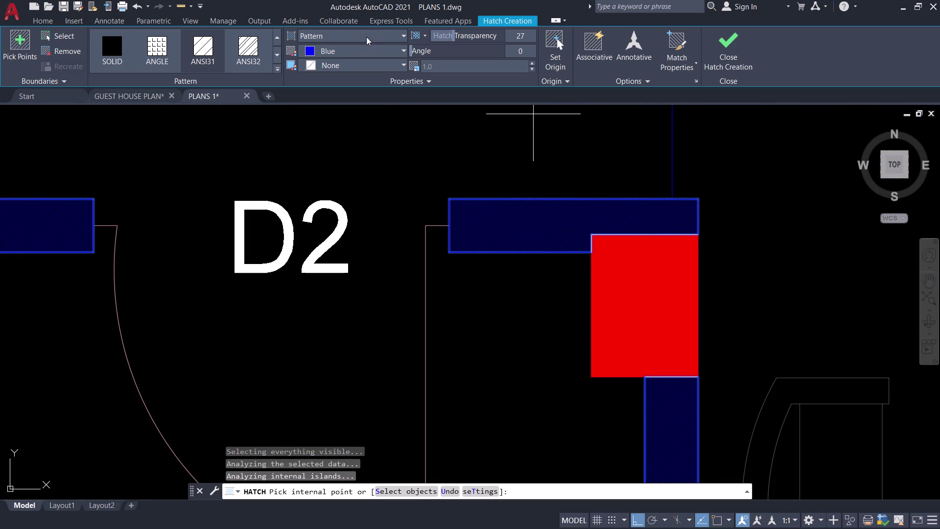
click(368, 31)
click(358, 51)
Fill the wall beside the main door and two segments of the hall's east wall.
scroll(down, 3)
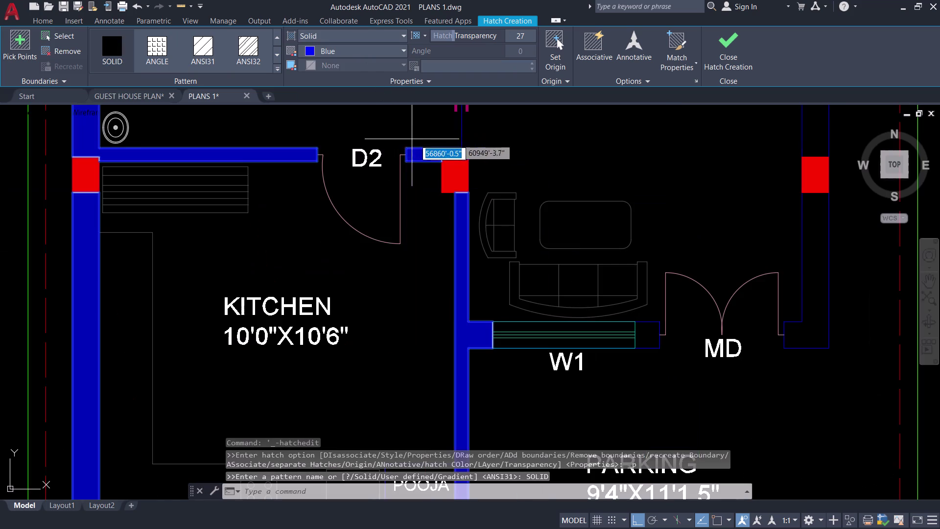
scroll(down, 3)
middle_drag(529, 153, 402, 175)
scroll(up, 3)
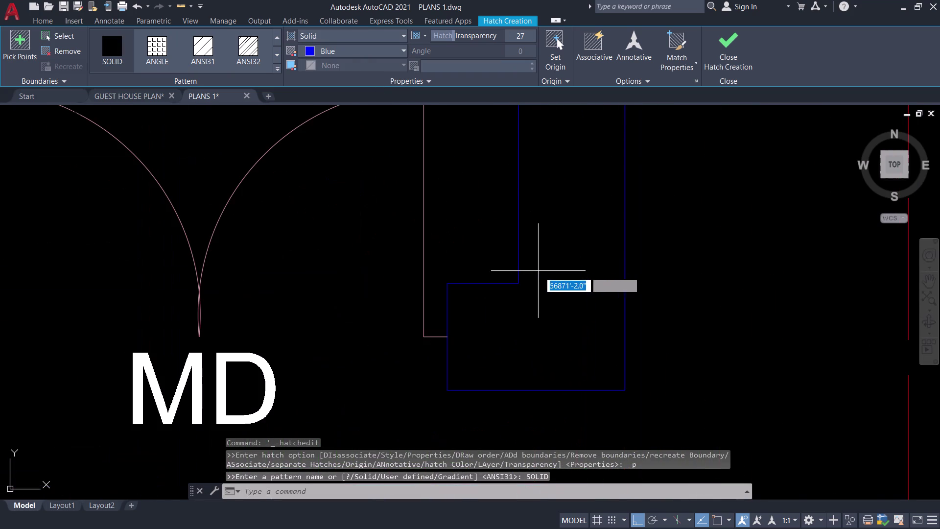
click(536, 307)
scroll(down, 3)
scroll(up, 3)
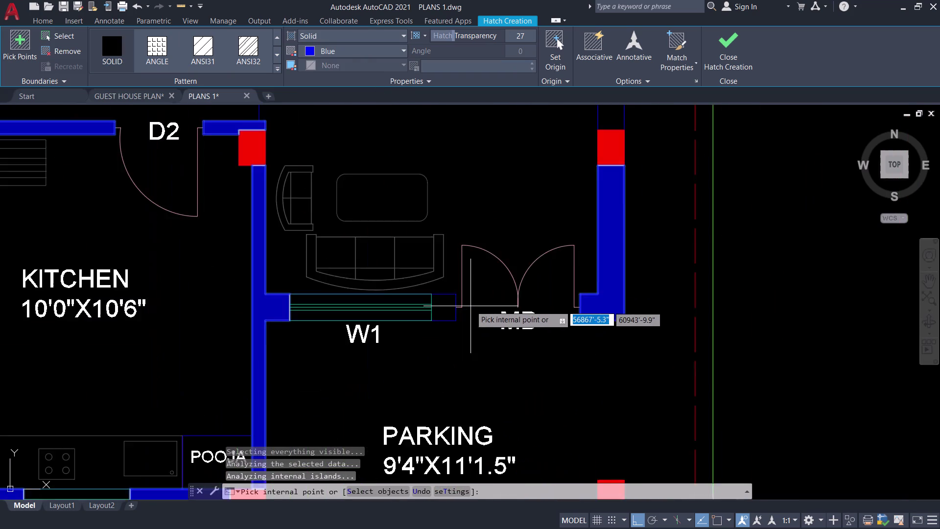
scroll(up, 3)
click(419, 307)
scroll(down, 3)
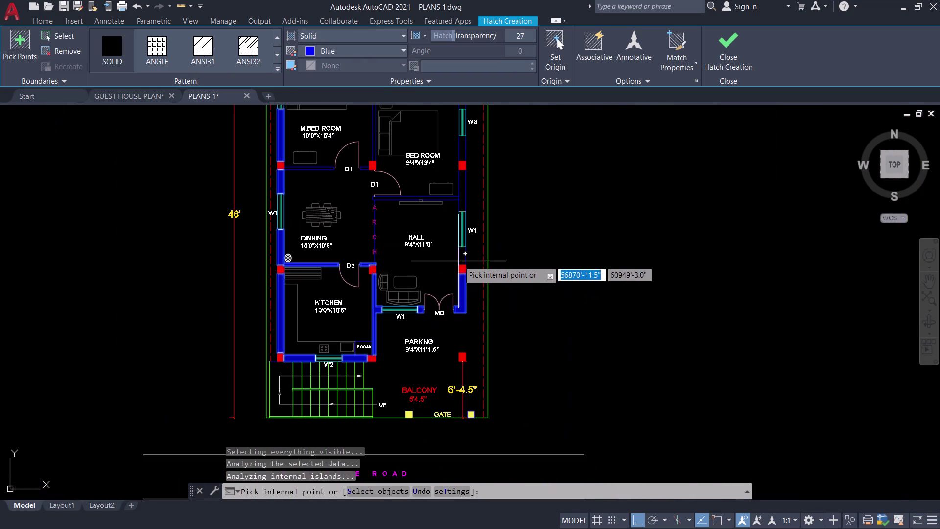
scroll(up, 3)
click(470, 254)
scroll(down, 3)
Fill the bedroom's east wall segments, including above the column and near door D2.
middle_drag(435, 218, 431, 353)
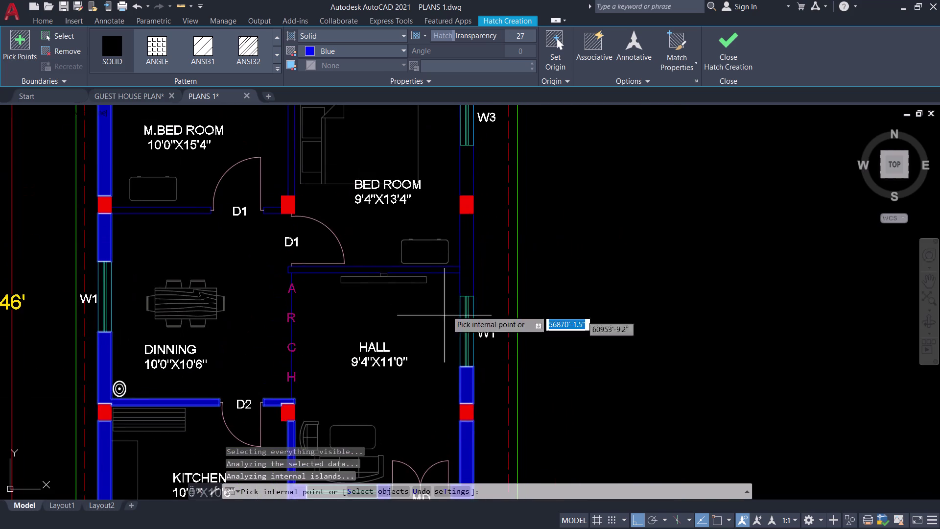
scroll(up, 3)
click(470, 267)
click(405, 294)
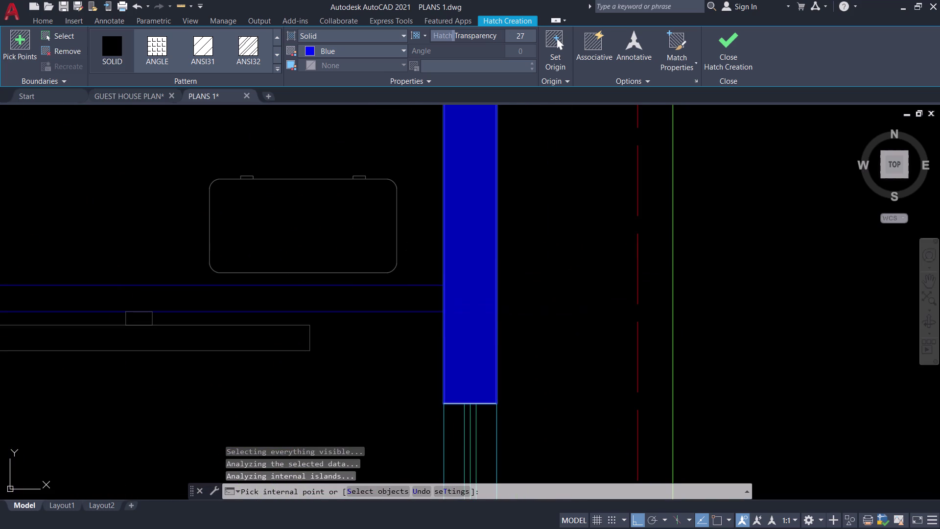
scroll(down, 3)
scroll(up, 3)
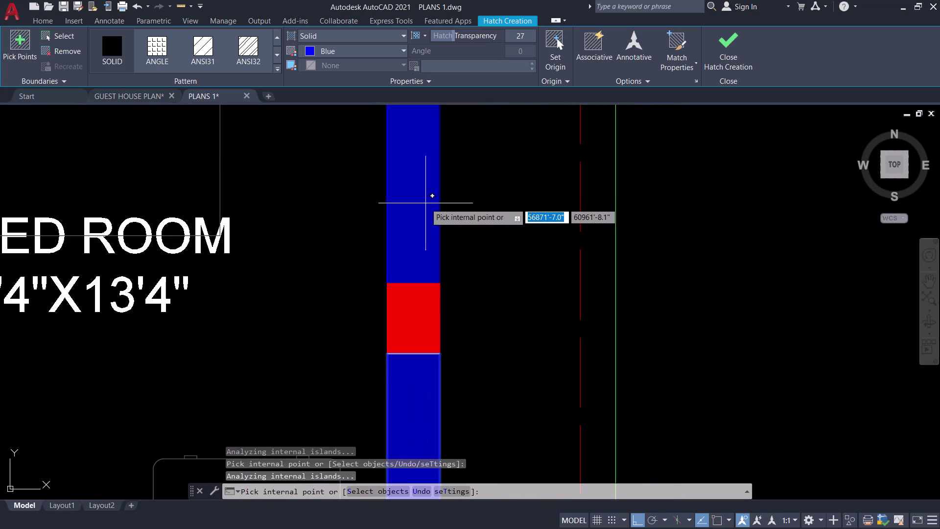
click(426, 203)
scroll(down, 3)
click(415, 196)
middle_drag(422, 211, 420, 338)
scroll(up, 3)
click(413, 219)
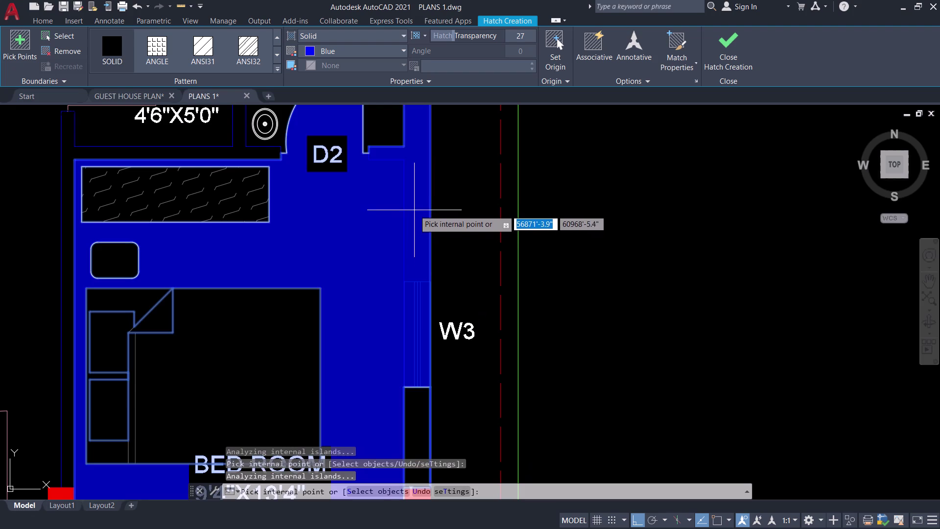
Undo the accidental whole-room bedroom fills and close the hatch command.
key(ctrl+z)
scroll(down, 3)
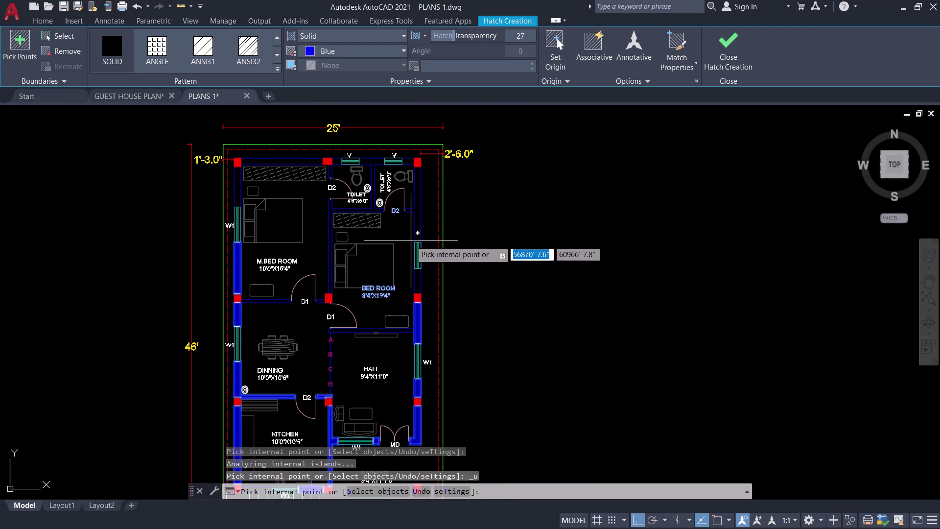
scroll(up, 3)
click(424, 214)
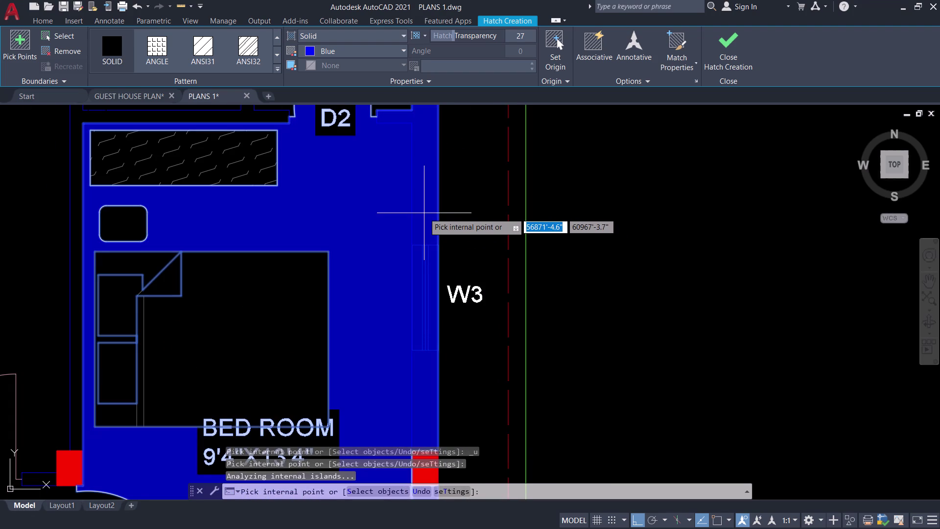
key(ctrl+z)
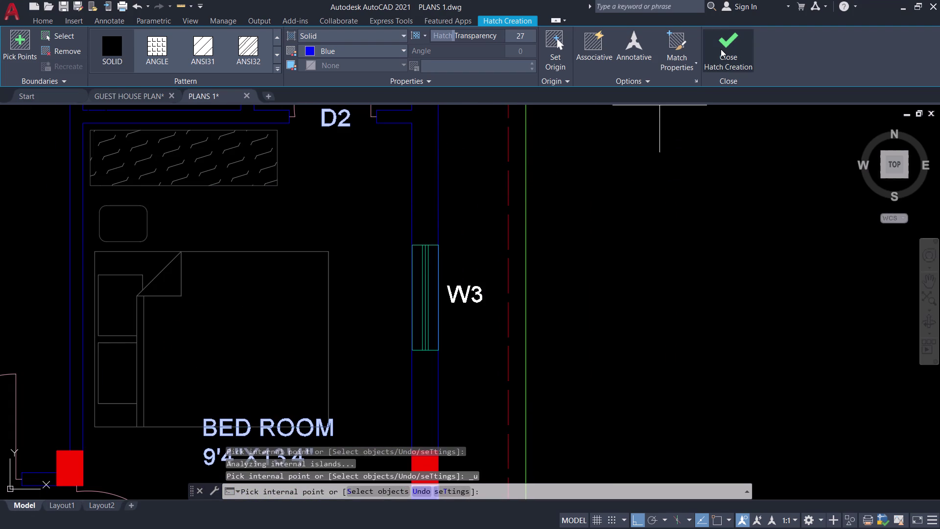
click(720, 49)
key(space)
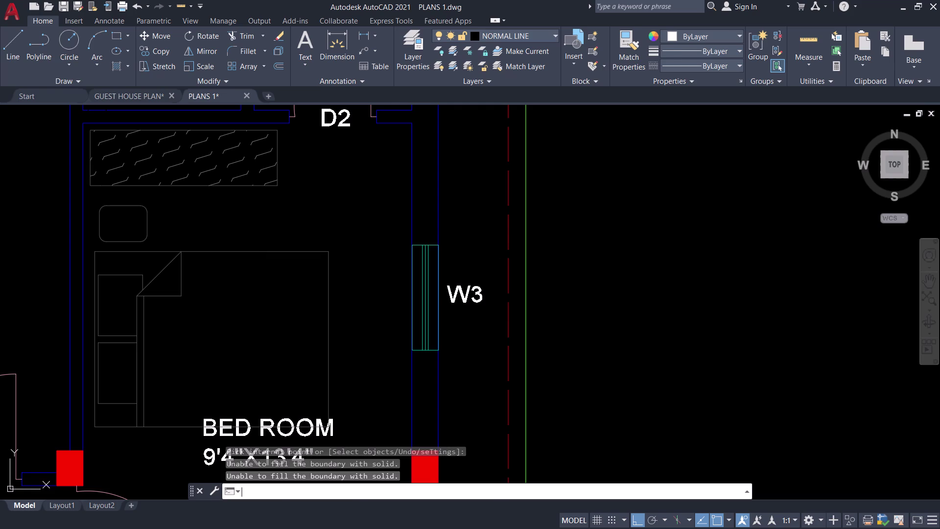
Fill the toilet wall segments, including the wall beside the toilet door.
scroll(down, 3)
scroll(up, 3)
click(405, 340)
scroll(down, 3)
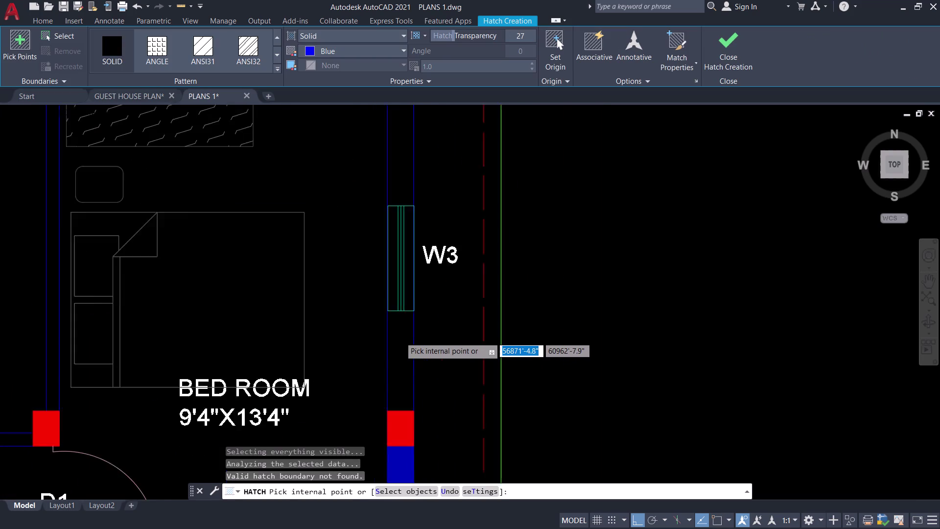
click(399, 340)
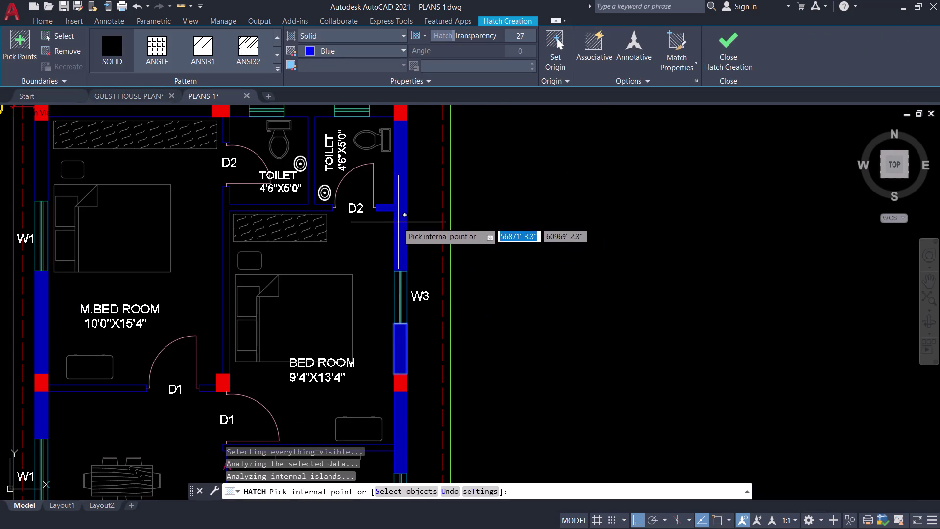
click(398, 223)
middle_drag(400, 218, 421, 307)
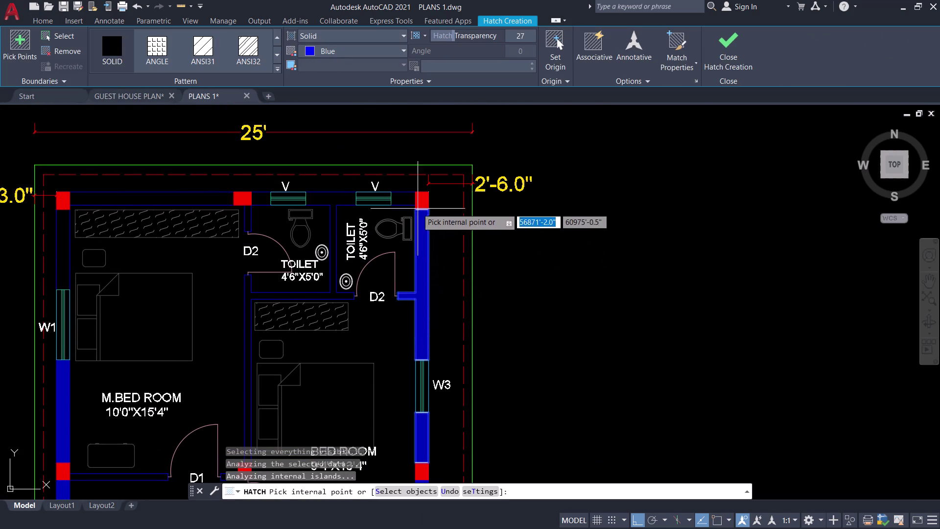
scroll(up, 3)
click(397, 197)
scroll(down, 3)
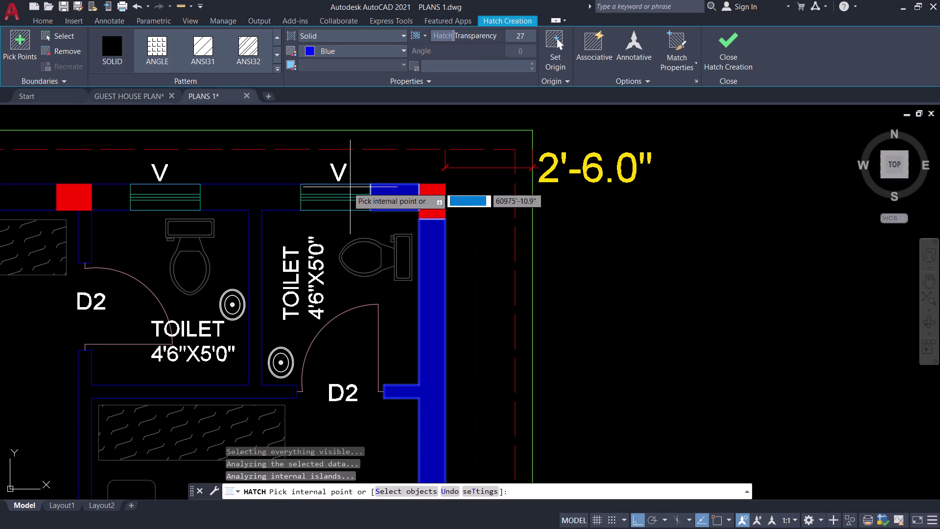
Fill the top outer wall segments and the wall above the master bedroom, then close Hatch Creation.
click(271, 197)
scroll(down, 3)
scroll(down, 3)
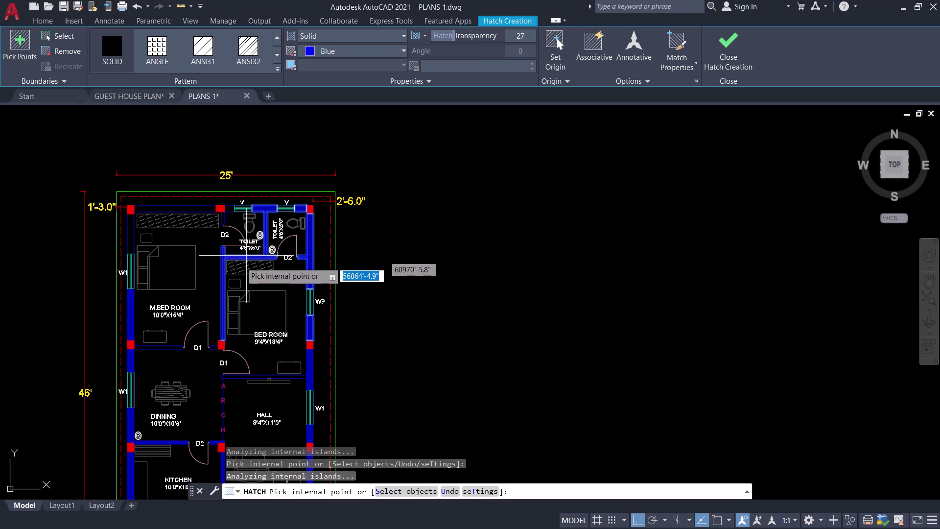
scroll(up, 3)
click(241, 206)
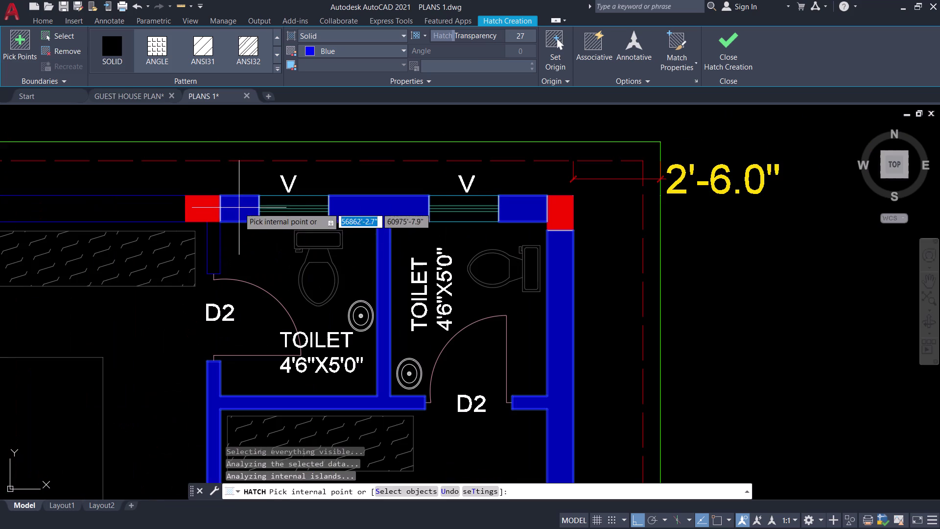
click(215, 238)
click(158, 207)
scroll(down, 3)
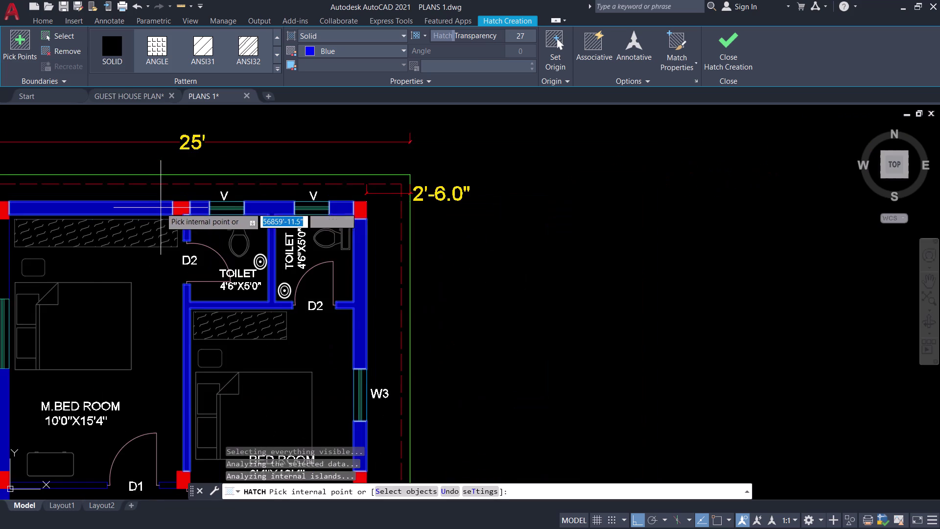
middle_drag(179, 206, 360, 192)
scroll(up, 3)
click(185, 233)
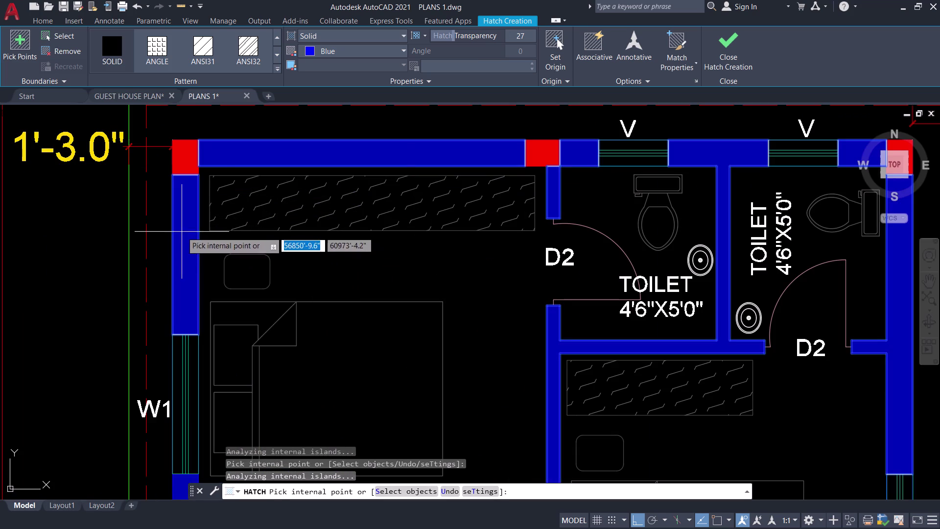
click(733, 45)
scroll(down, 3)
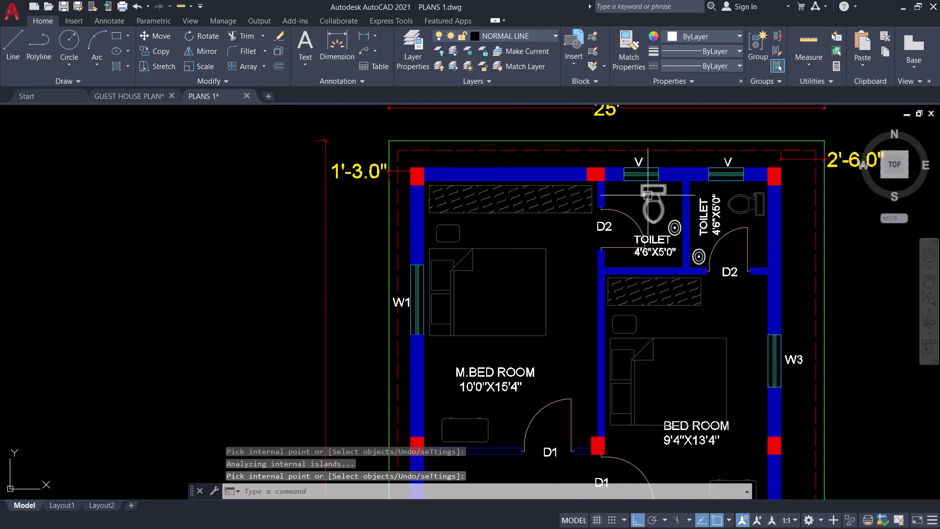
Hatch the wall pieces left and right of door D1 with solid blue.
scroll(down, 3)
middle_drag(588, 241, 500, 145)
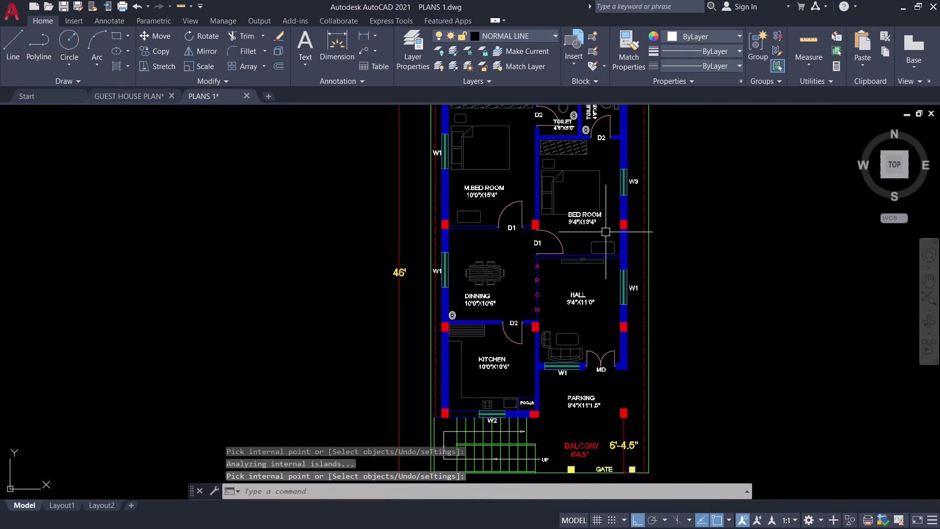
scroll(up, 3)
key(space)
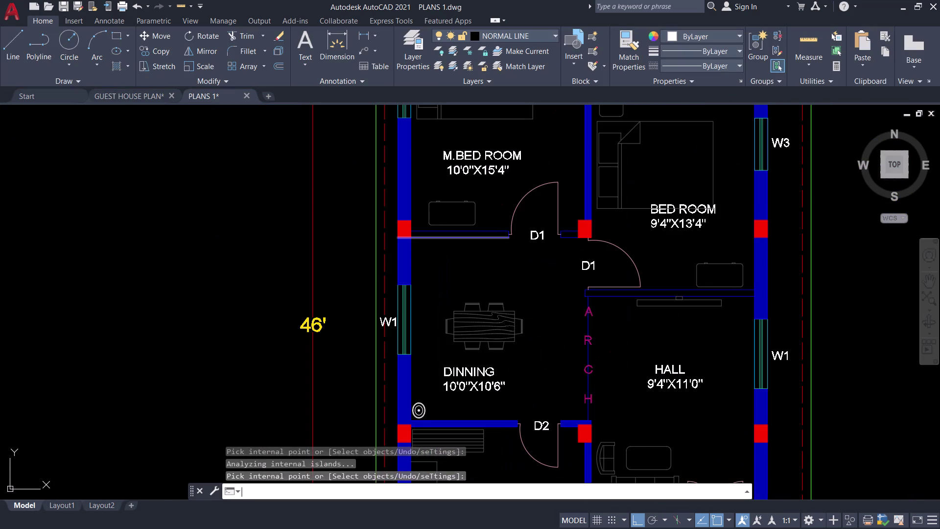
scroll(up, 3)
click(459, 236)
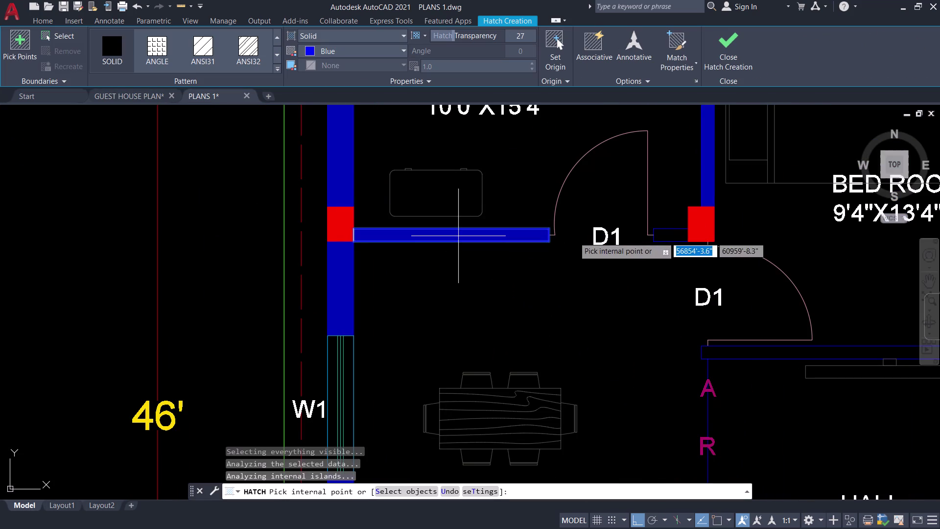
click(675, 236)
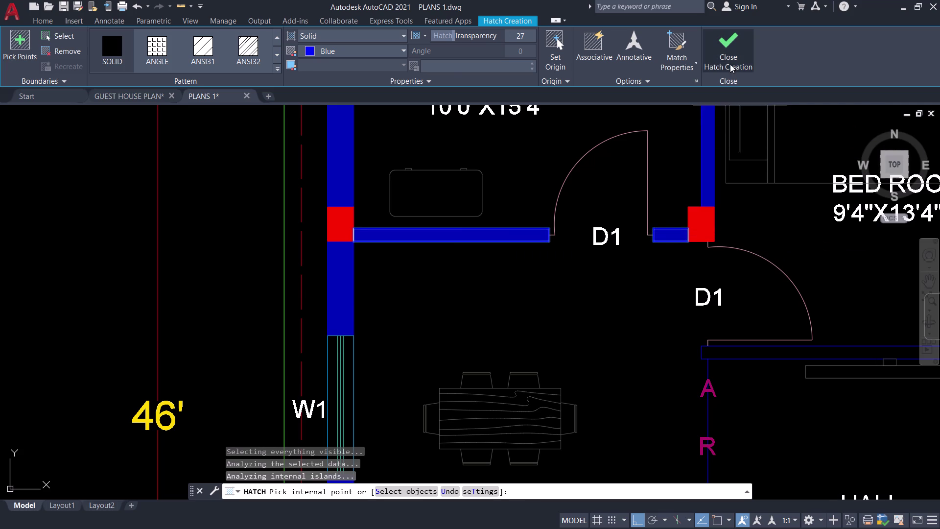
click(730, 63)
Hatch the kitchen's bottom wall left of window W2.
scroll(down, 3)
scroll(down, 3)
middle_drag(529, 295, 400, 247)
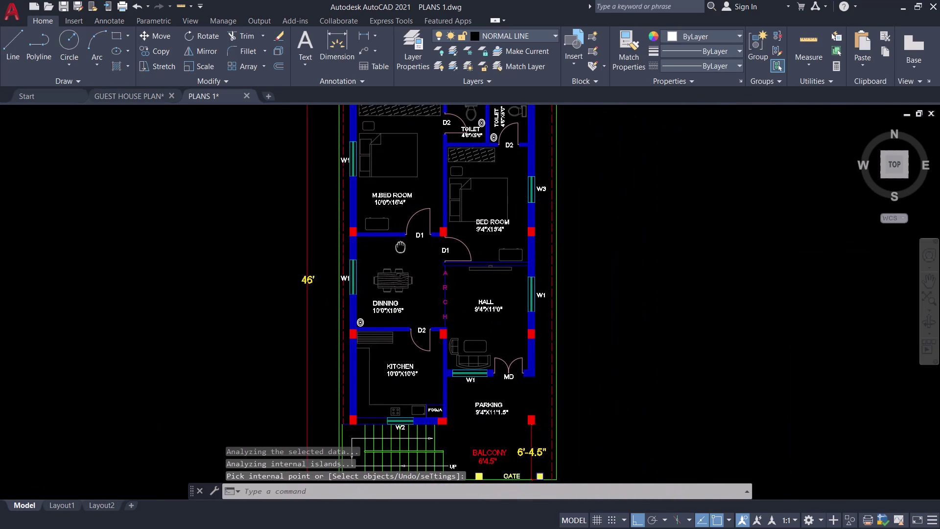
middle_drag(401, 247, 409, 218)
middle_drag(389, 380, 376, 313)
scroll(up, 3)
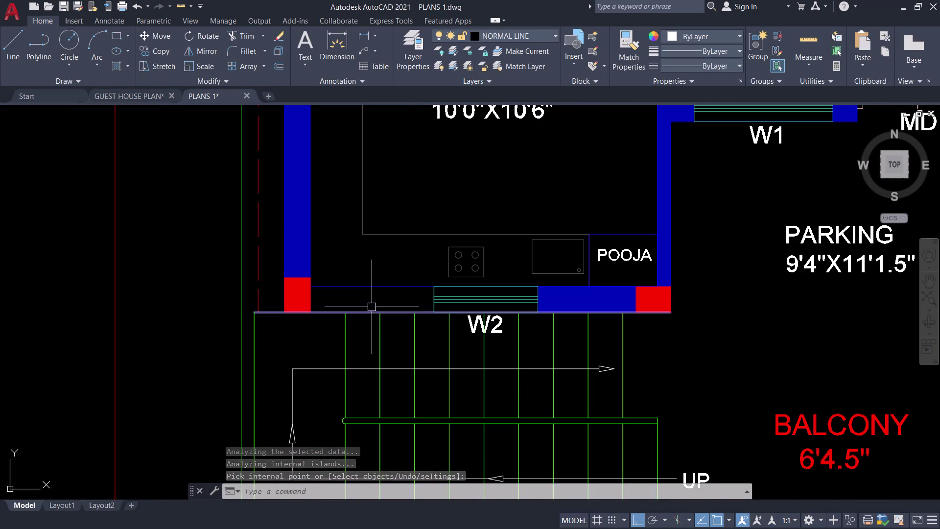
key(space)
click(359, 301)
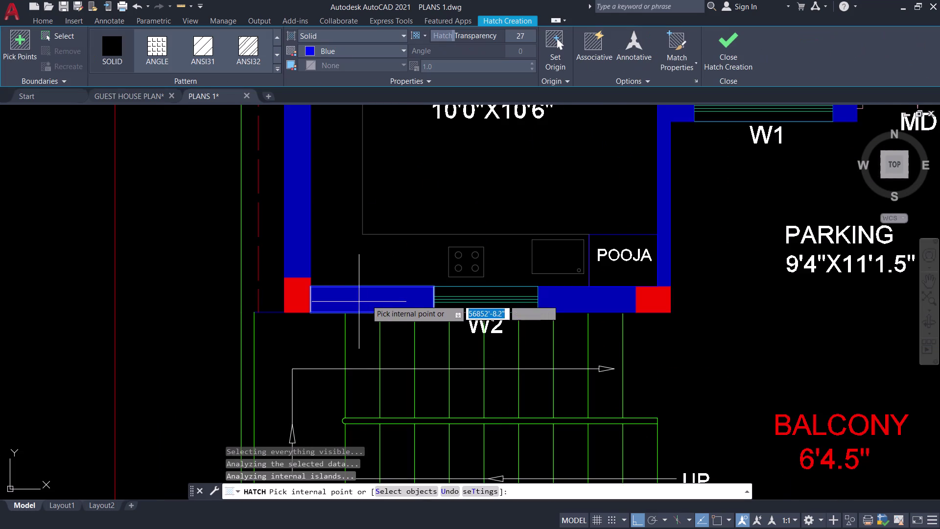
scroll(down, 3)
scroll(down, 3)
middle_drag(614, 231, 612, 233)
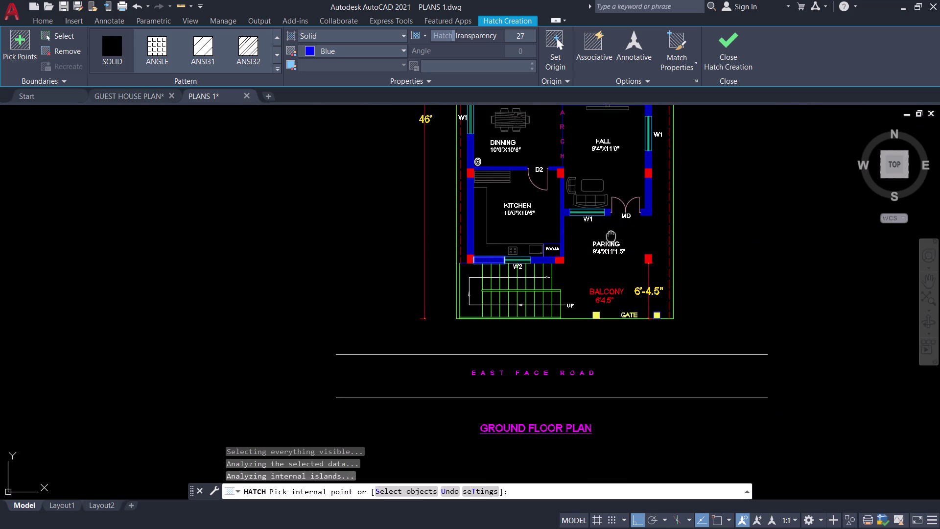
middle_drag(612, 234, 561, 327)
click(731, 49)
Hatch the wall above the hall and close Hatch Creation.
scroll(up, 3)
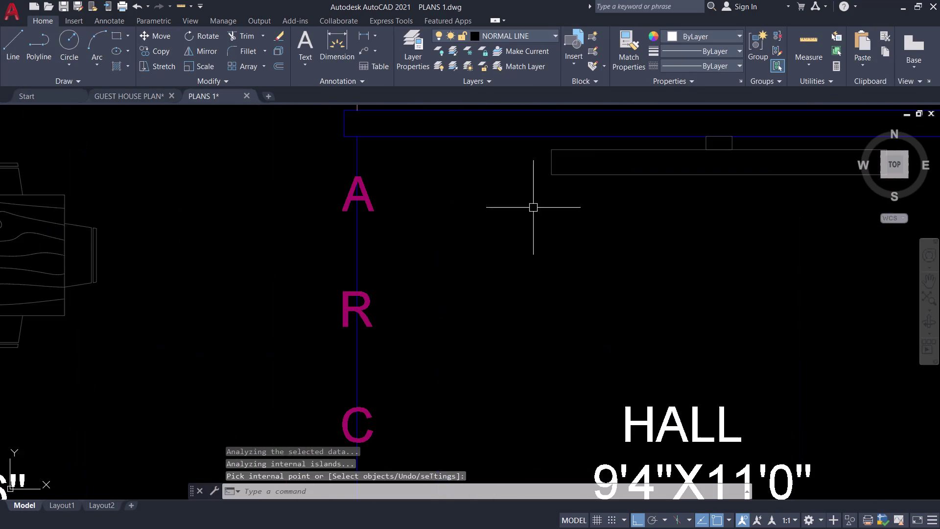
key(space)
middle_drag(535, 185, 439, 328)
click(480, 261)
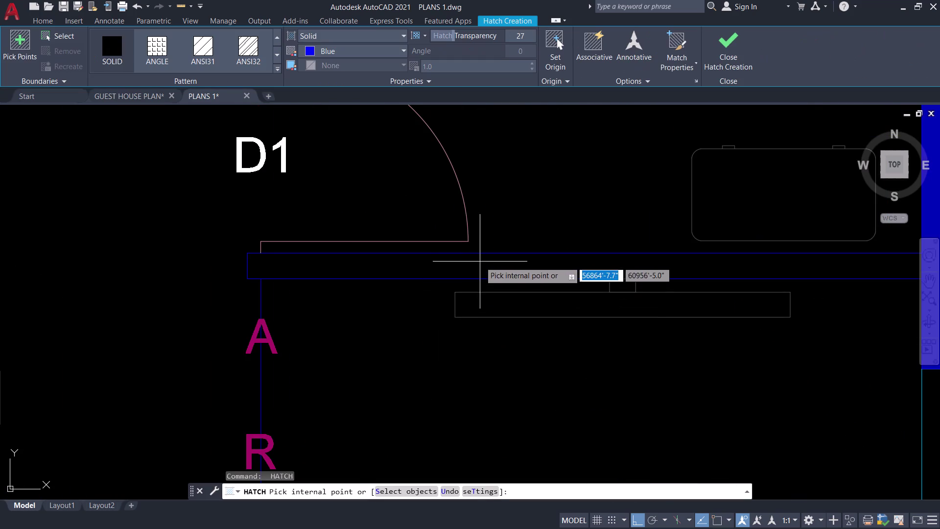
scroll(down, 3)
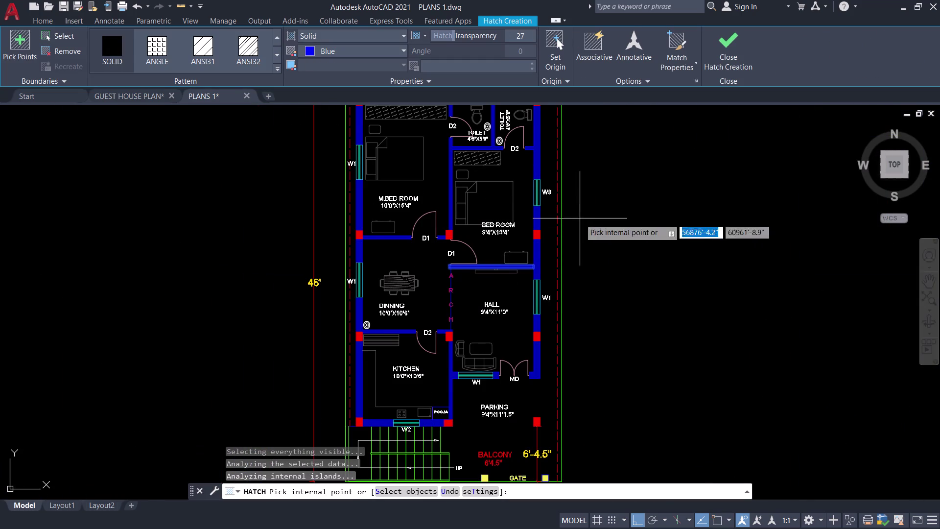
middle_drag(601, 206, 622, 206)
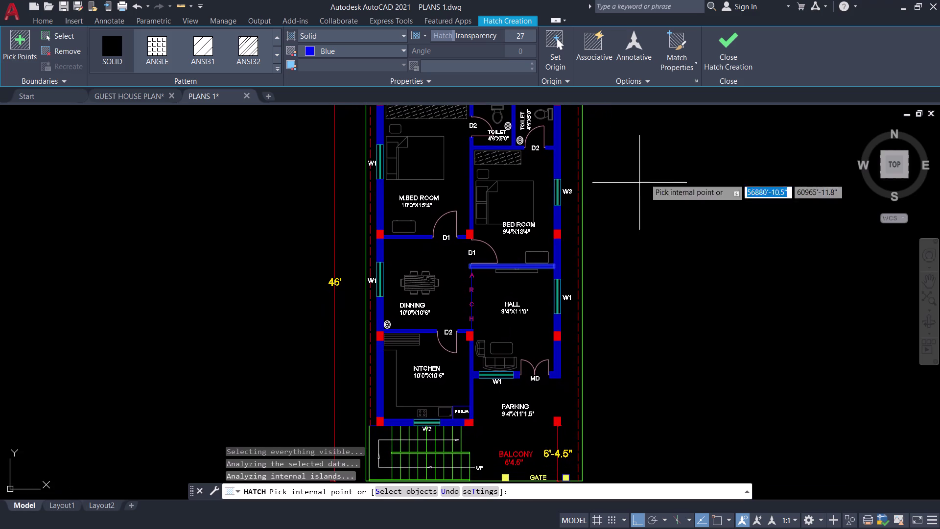
click(733, 50)
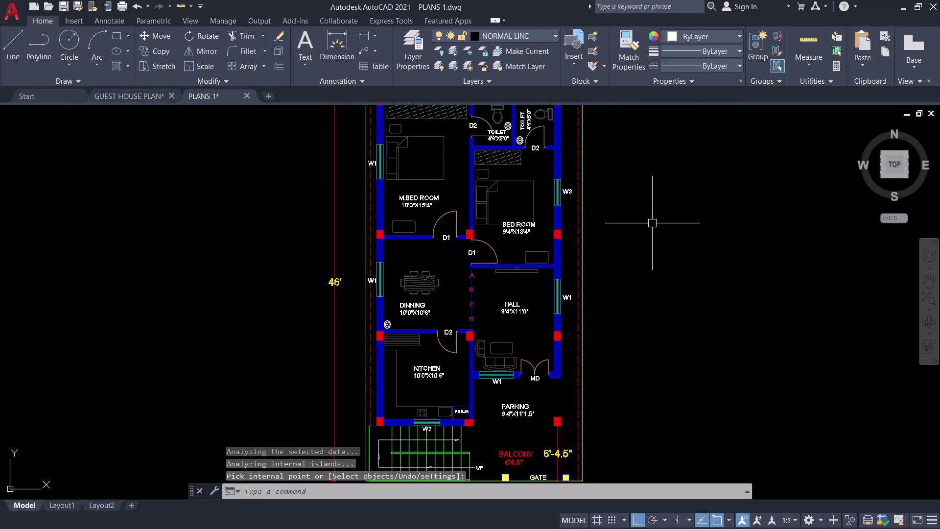
Save PLANS 1.dwg with Ctrl+S after recentering the floor plan view.
scroll(down, 3)
middle_drag(652, 224, 621, 249)
scroll(up, 3)
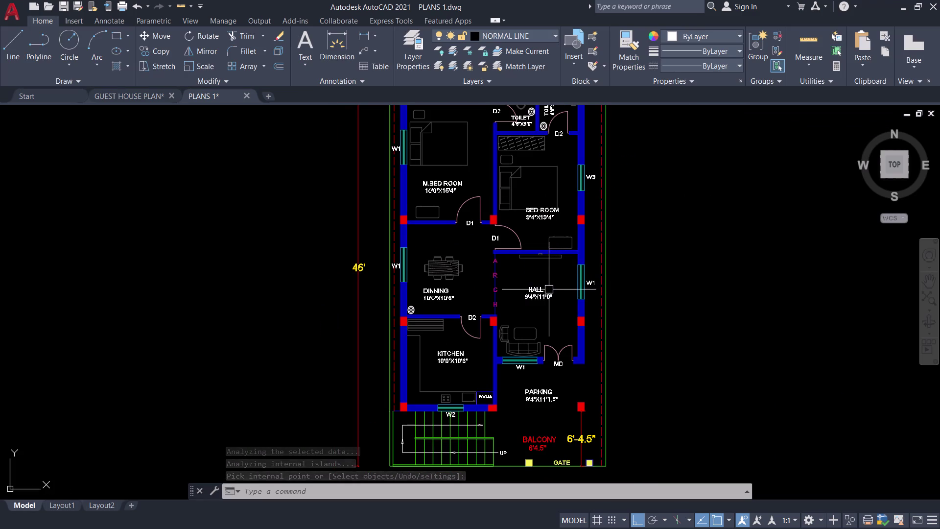
key(ctrl+s)
middle_drag(557, 297, 561, 339)
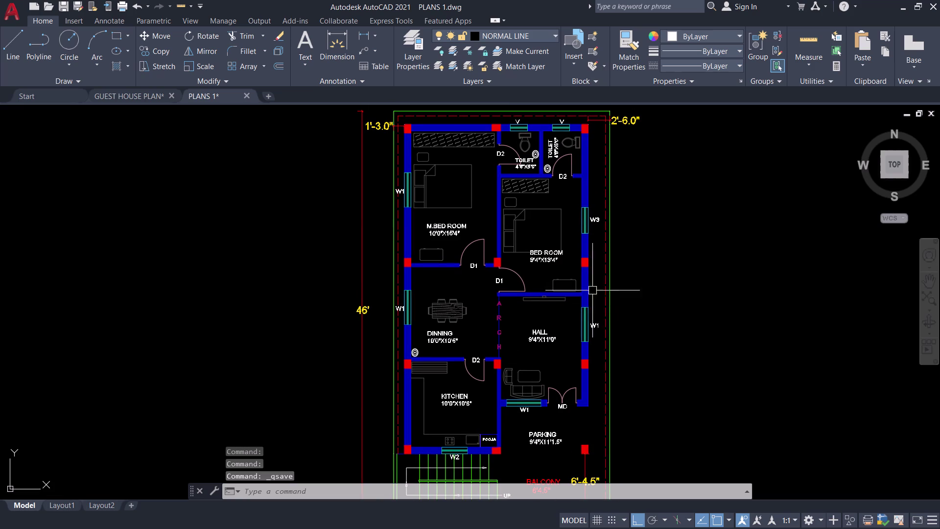